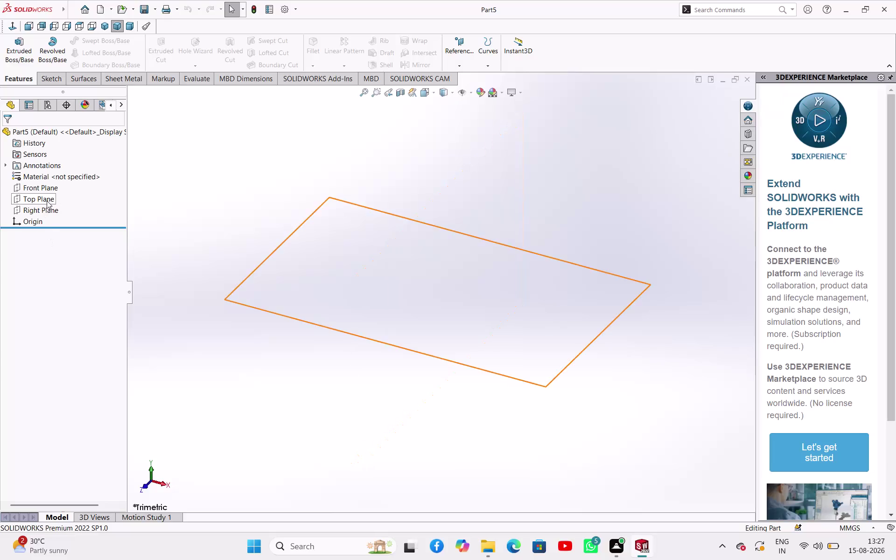
Sketch a vertical midpoint centerline through the origin on the Front Plane.
click(45, 192)
click(54, 177)
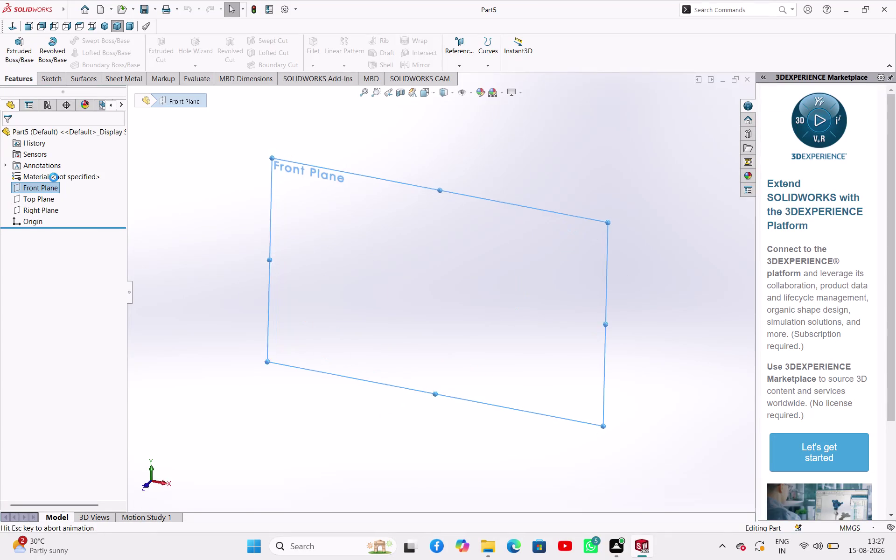
click(94, 40)
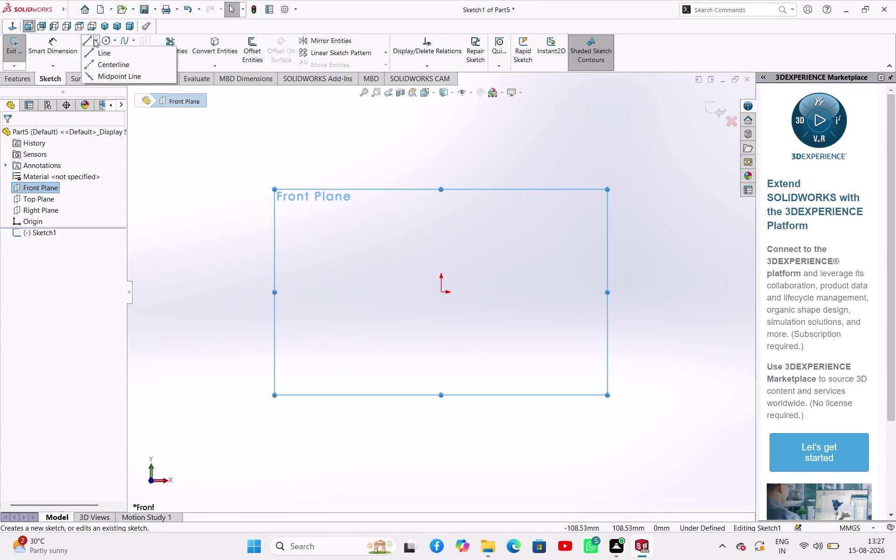
click(100, 62)
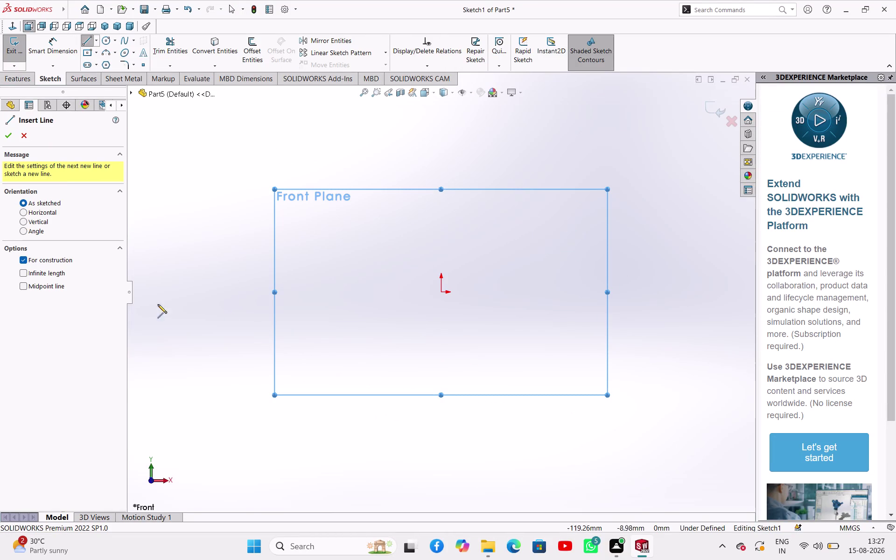
click(55, 287)
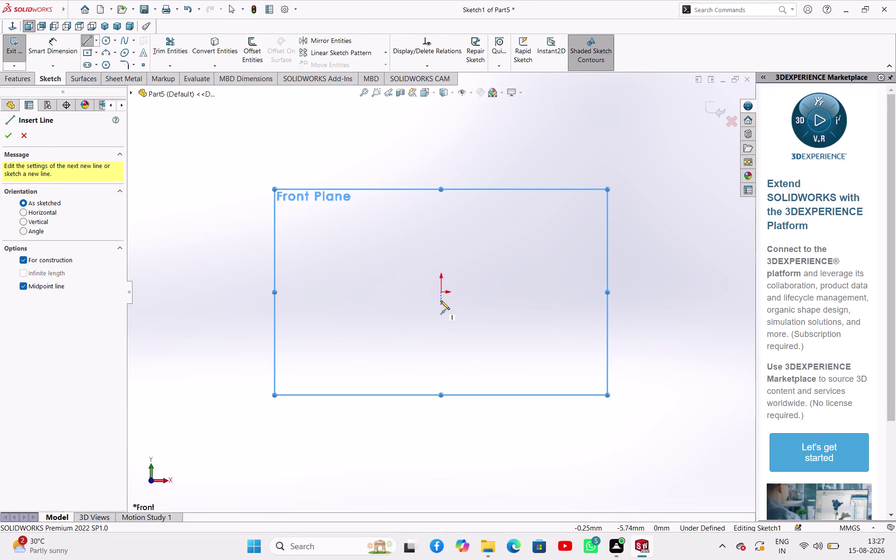
click(440, 294)
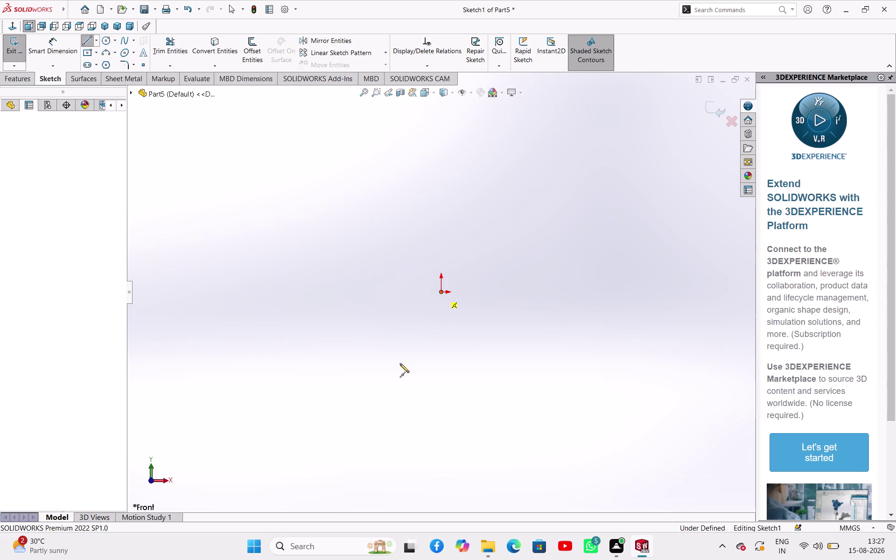
click(442, 444)
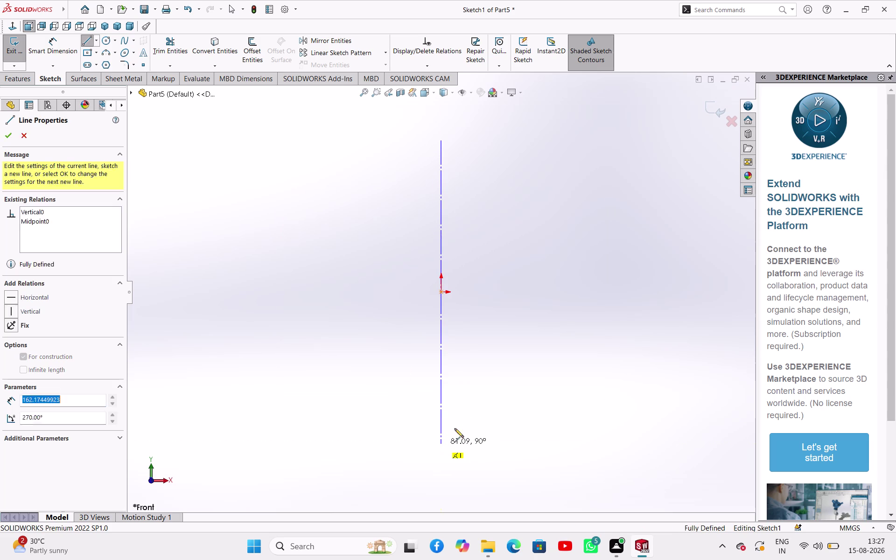
right_click(477, 405)
click(495, 413)
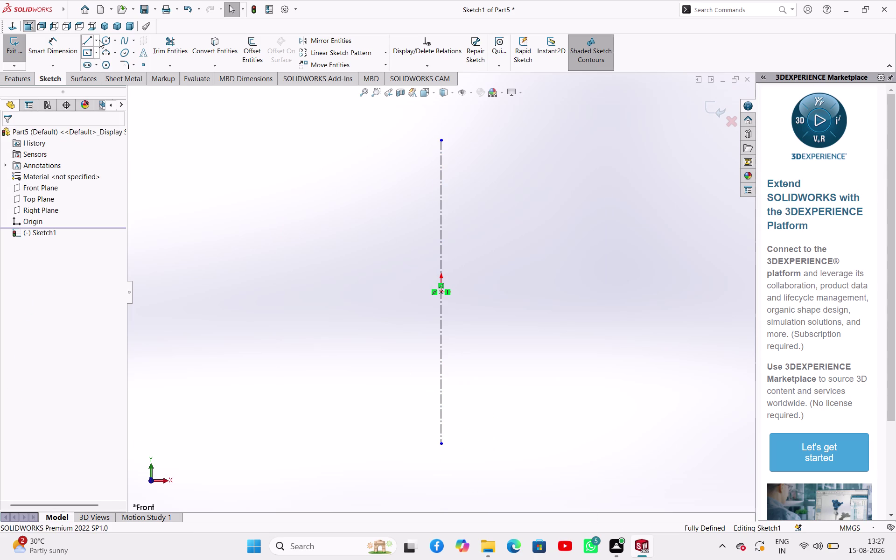
Add a horizontal midpoint centerline from the origin to the right.
click(99, 40)
click(94, 60)
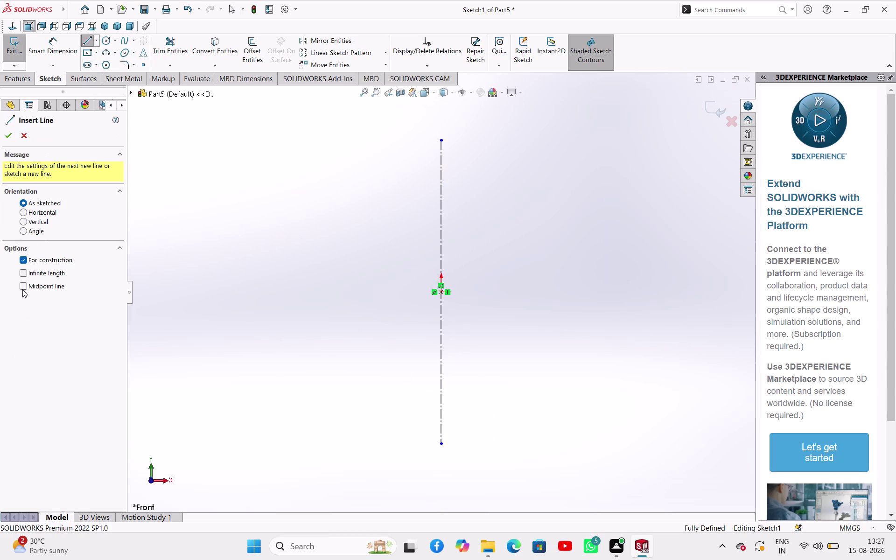
click(20, 282)
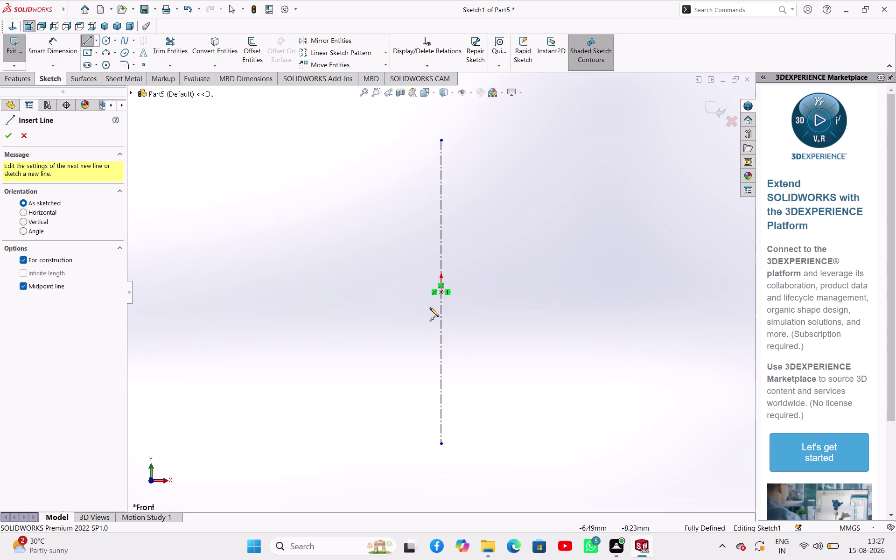
click(441, 294)
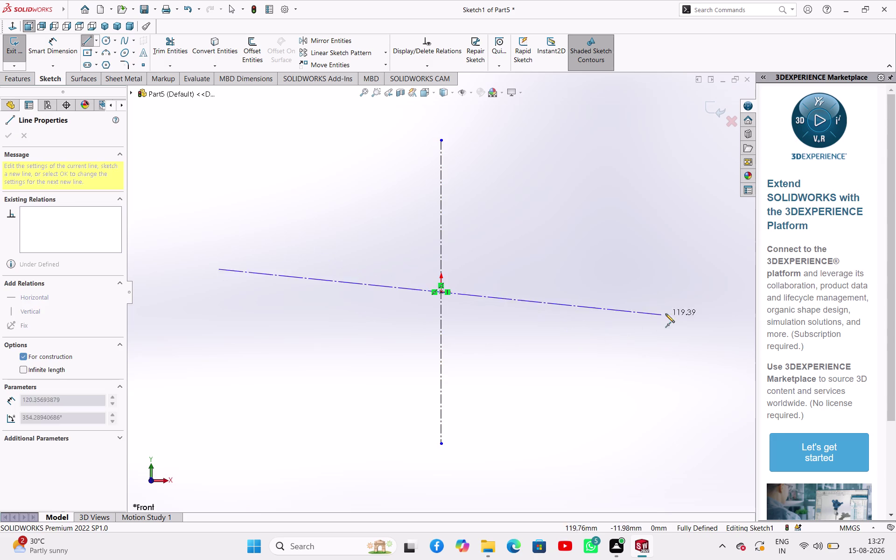
click(690, 293)
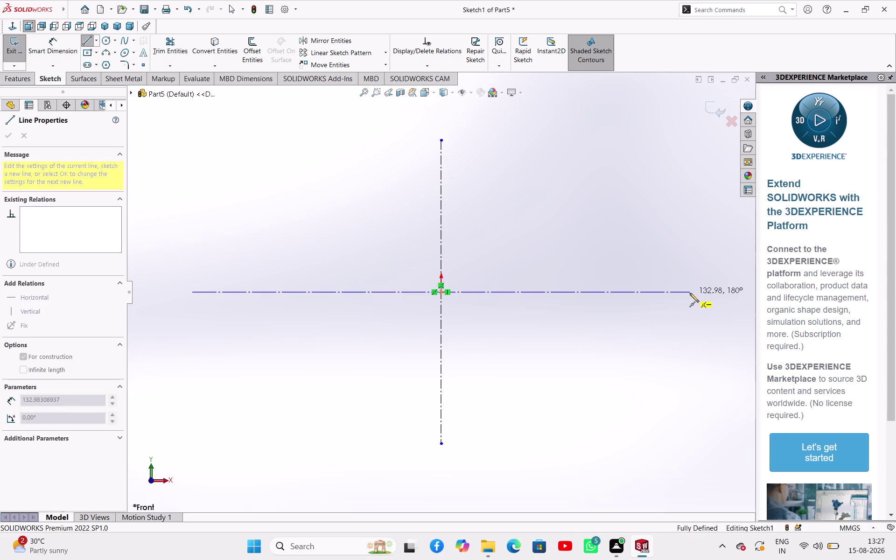
right_click(635, 317)
click(656, 322)
click(374, 222)
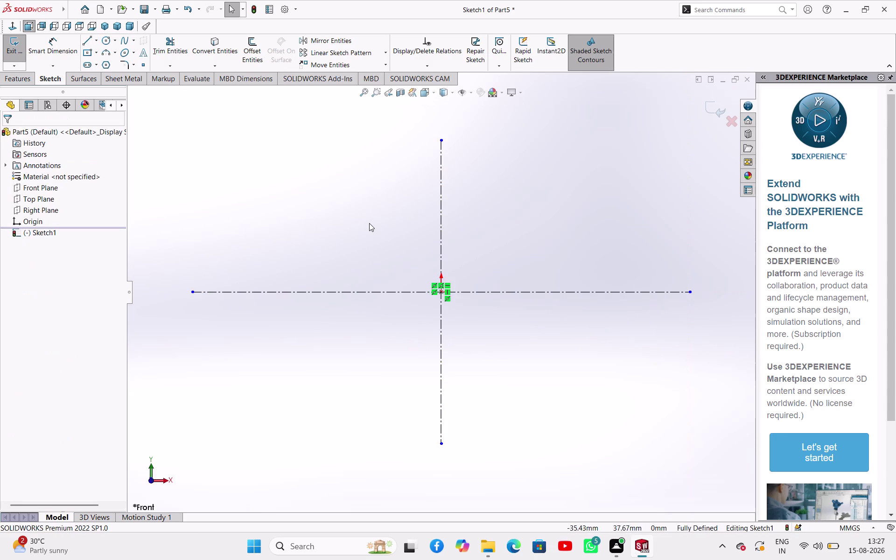
Cancel line drawing and undo all the centerline sketch work.
click(85, 40)
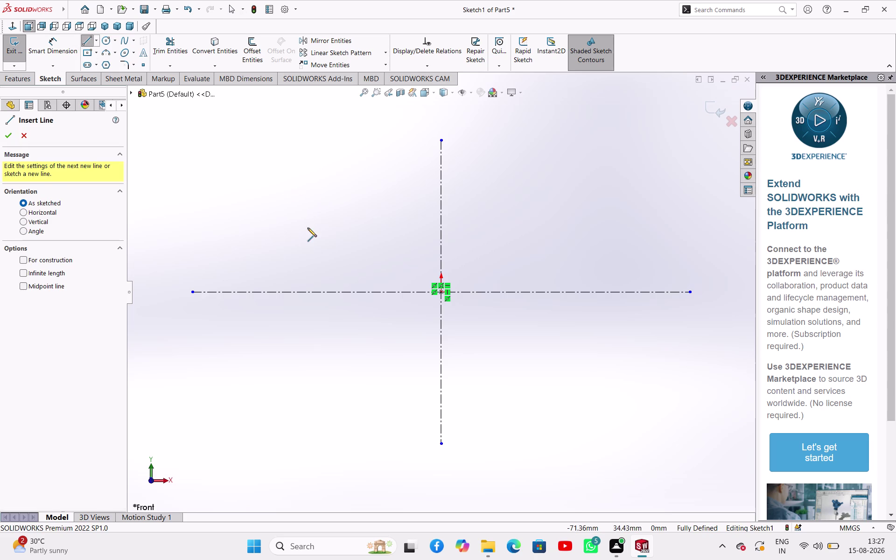
key(Escape)
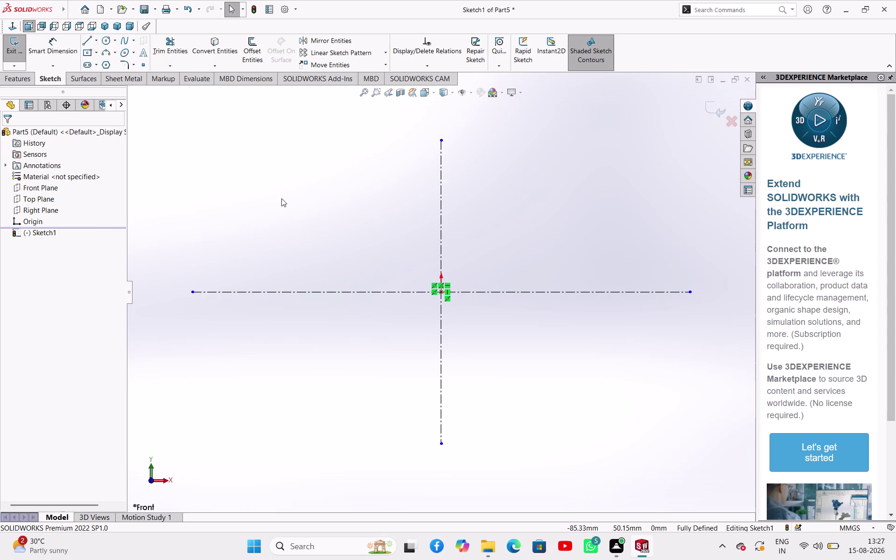
key(ctrl+z)
key(ctrl+z)
key(ctrl+z)
key(ctrl+z)
key(ctrl+z)
key(ctrl+z)
key(ctrl+z)
key(ctrl+z)
key(ctrl+z)
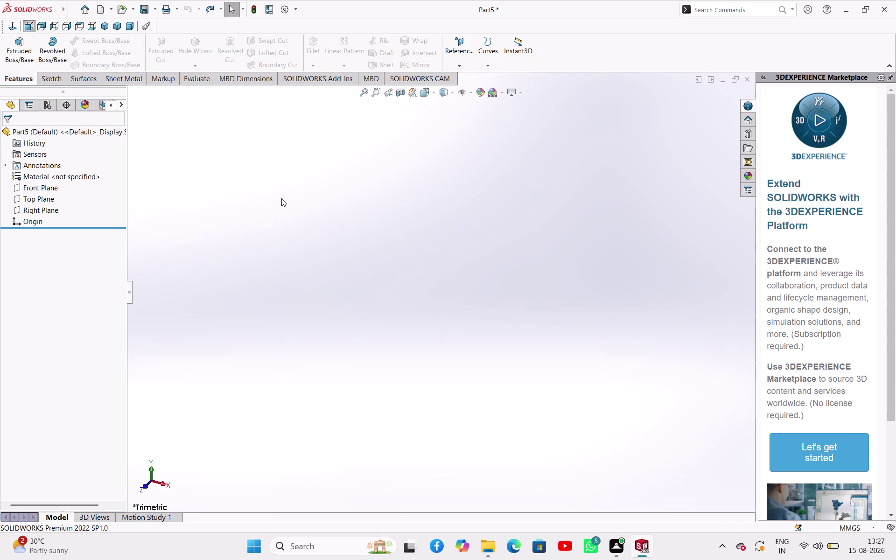
key(ctrl+z)
On a new Top Plane sketch, draw a hexagon centred on the origin.
click(39, 203)
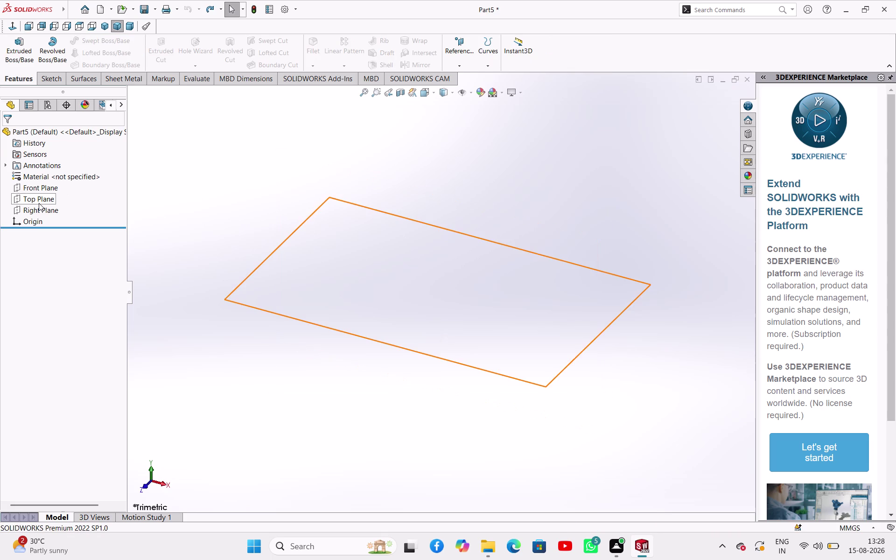
click(43, 190)
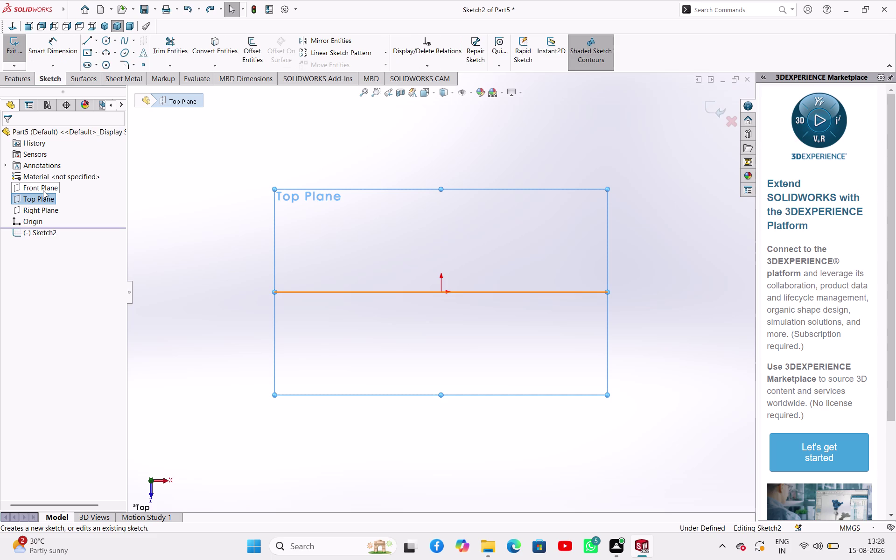
click(107, 65)
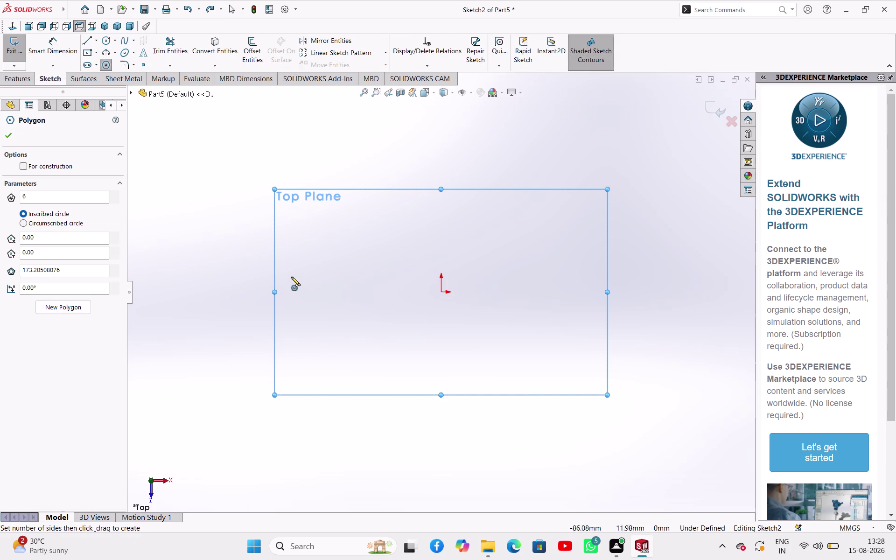
click(440, 291)
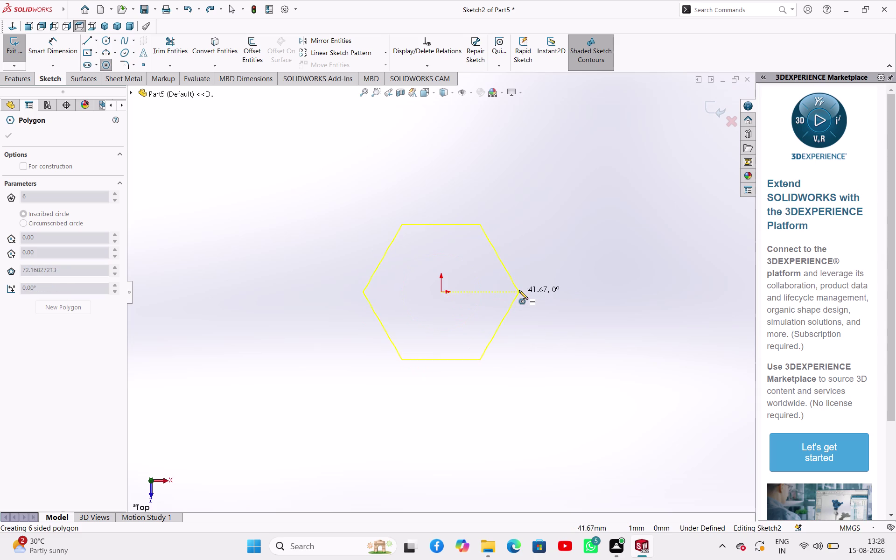
click(527, 290)
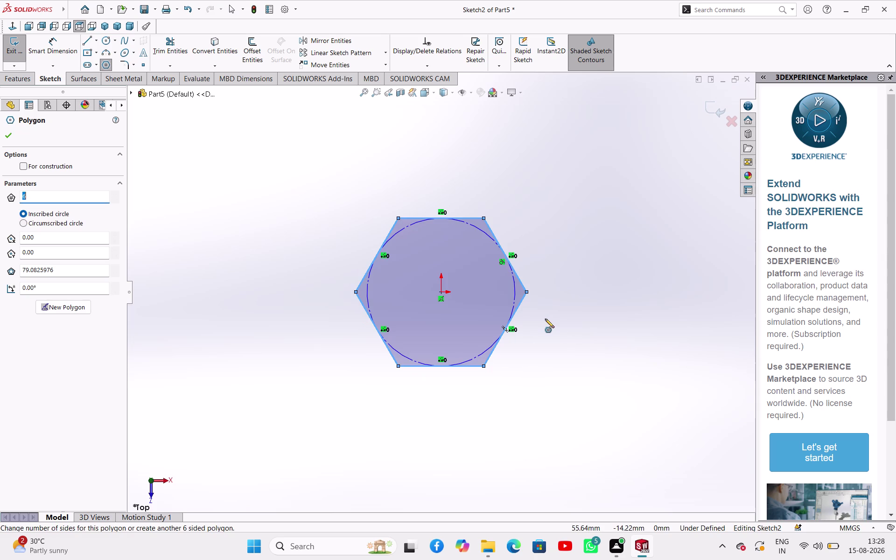
click(551, 327)
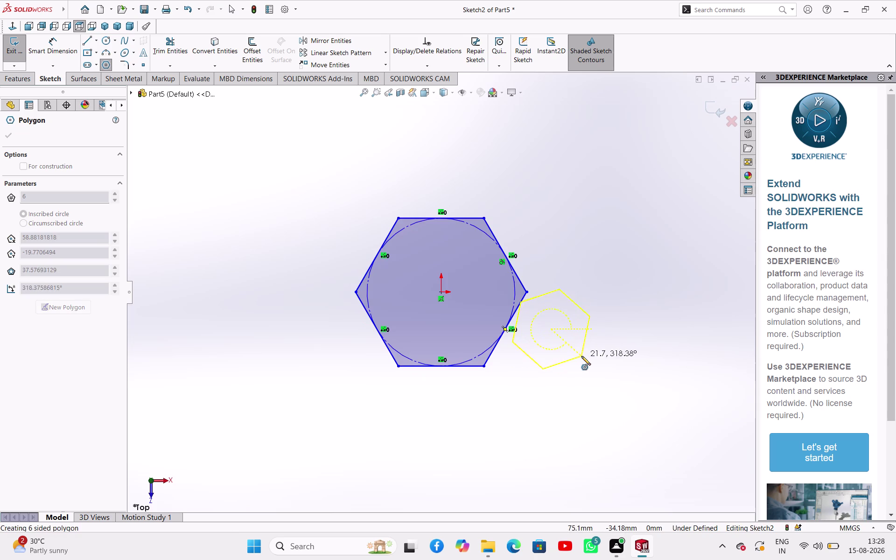
key(Escape)
key(Escape)
right_drag(582, 364, 619, 246)
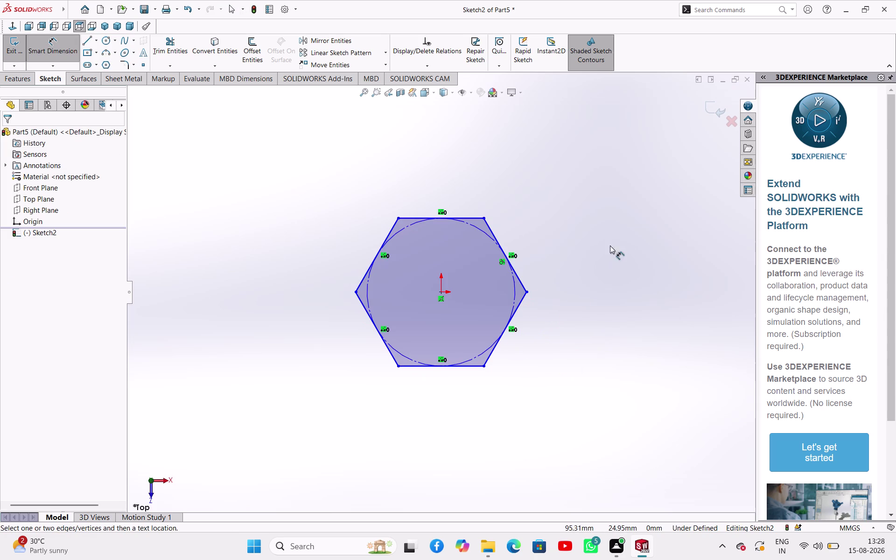
Dimension the hexagon's top and bottom edges to 150 mm across flats.
click(460, 217)
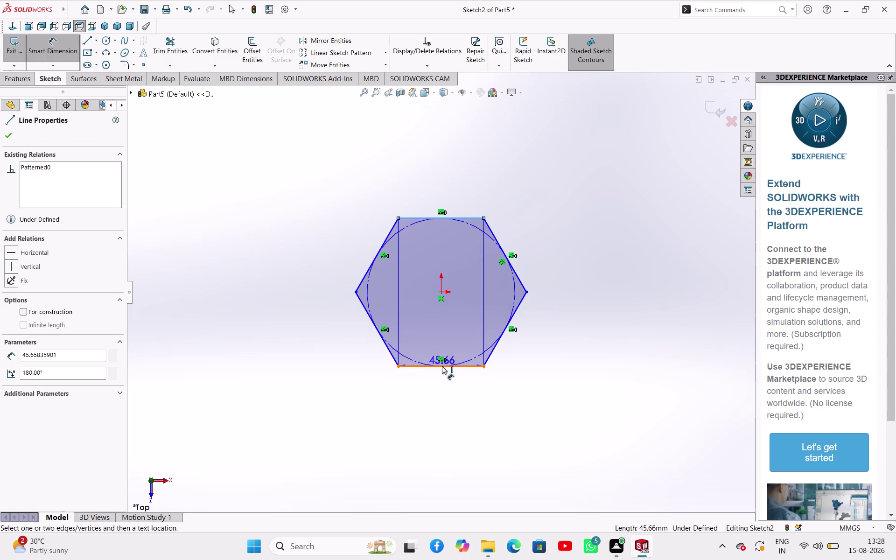
click(442, 366)
click(290, 306)
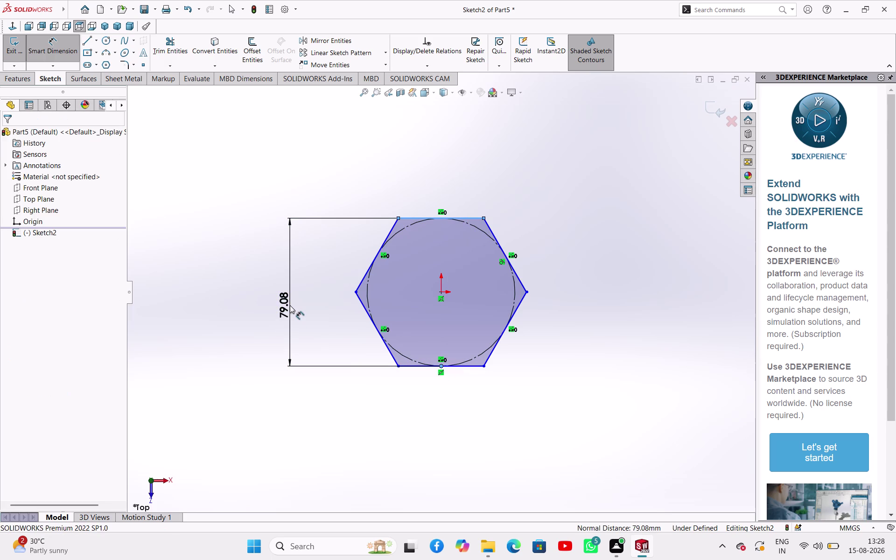
text(150)
key(Return)
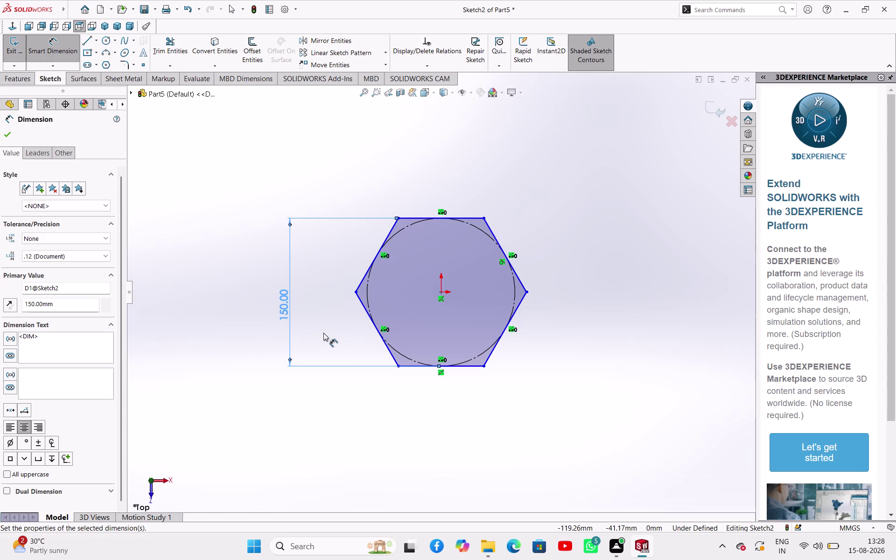
Decline the redundant upper-right edge dimension and zoom the sketch view.
click(524, 282)
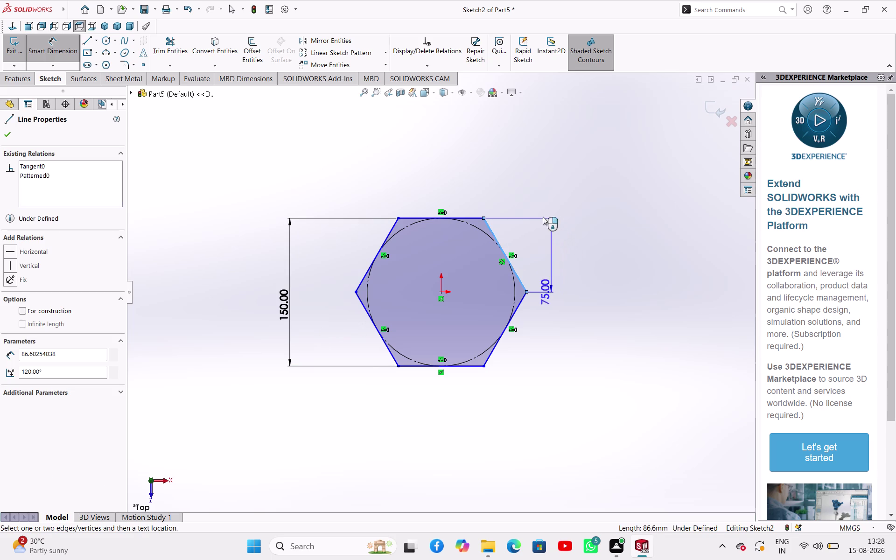
click(551, 218)
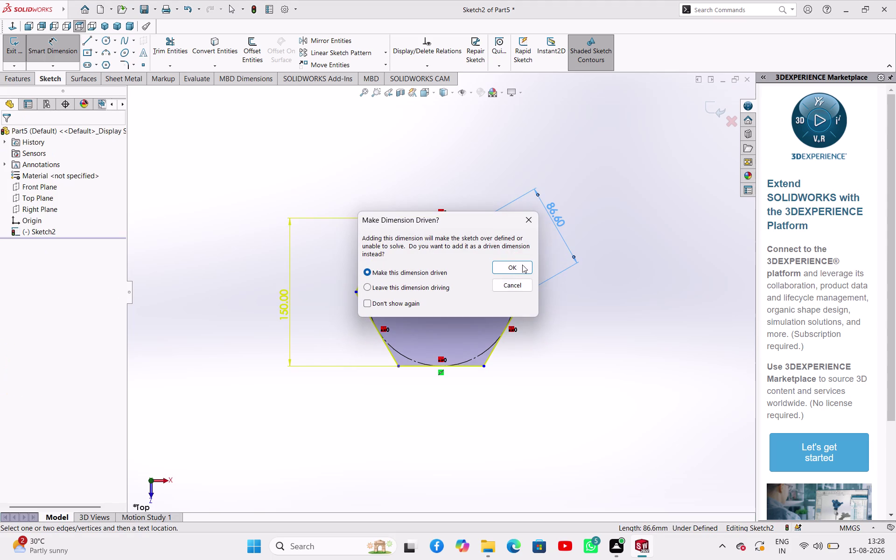
click(514, 285)
click(612, 349)
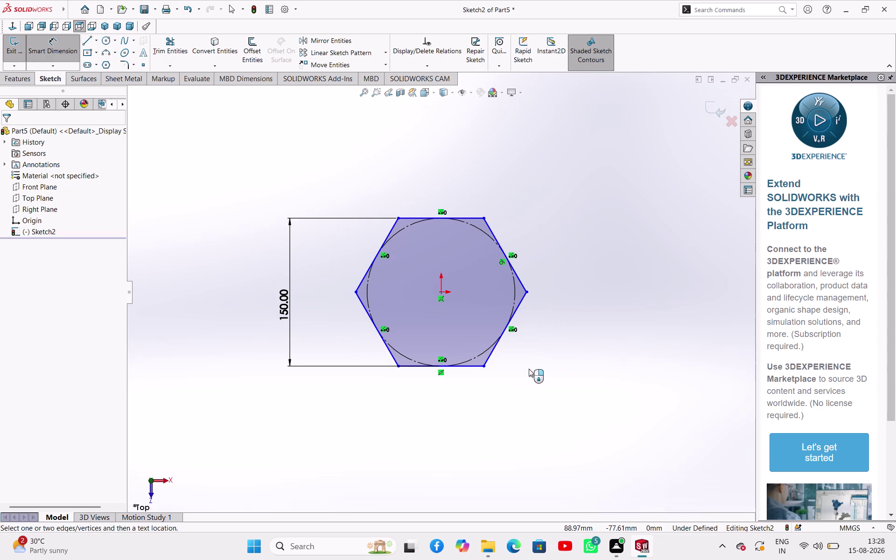
scroll(down, 3)
scroll(up, 3)
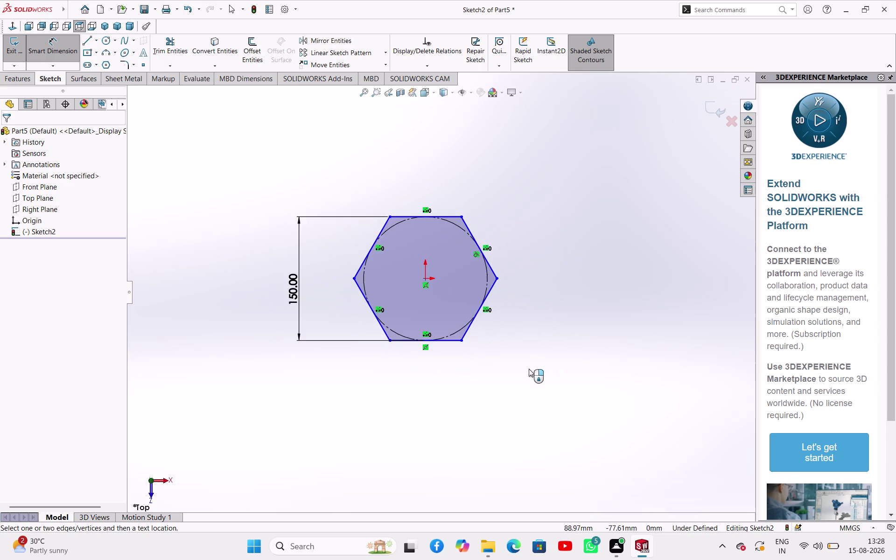
scroll(down, 3)
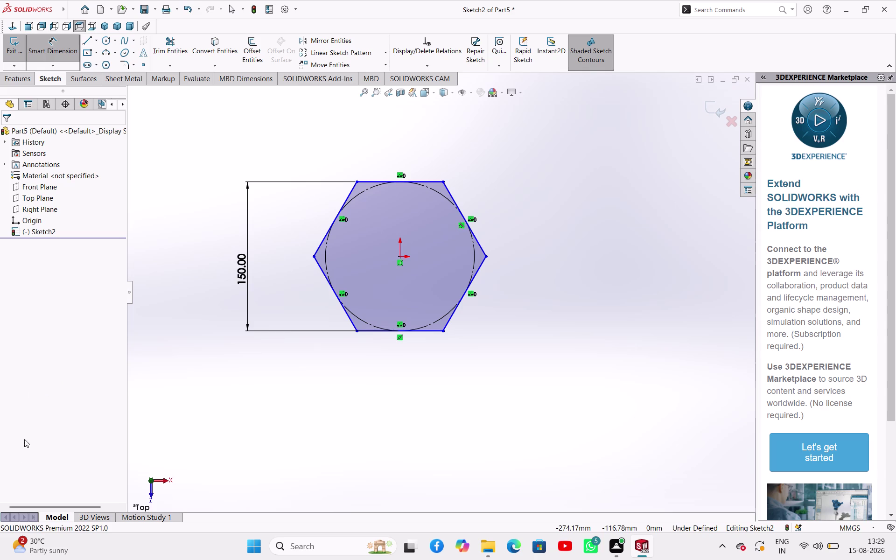
right_click(164, 123)
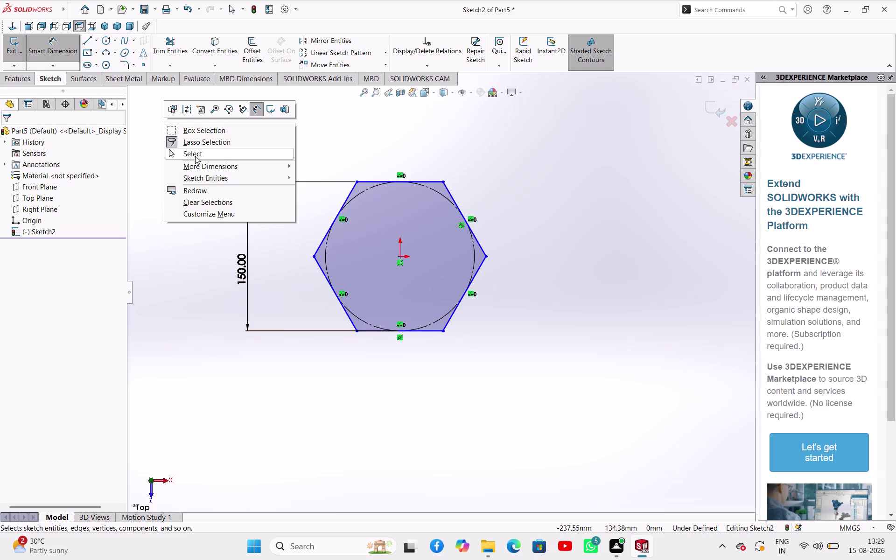
Draw a circle centred on the origin inside the hexagon.
click(195, 155)
click(106, 45)
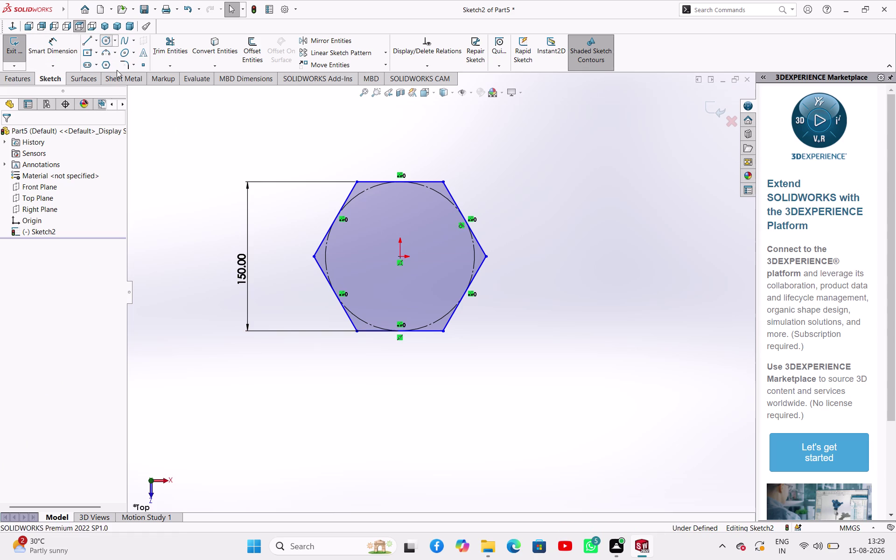
click(402, 256)
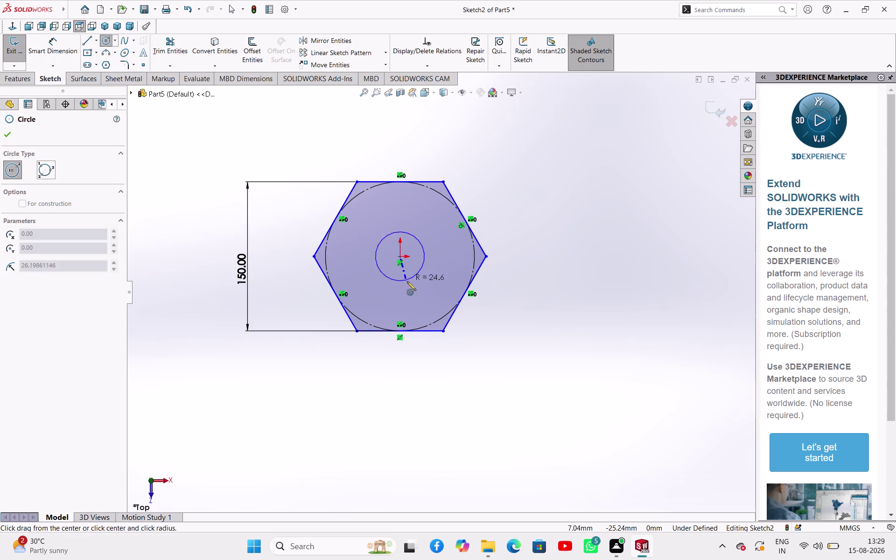
click(414, 288)
right_click(528, 197)
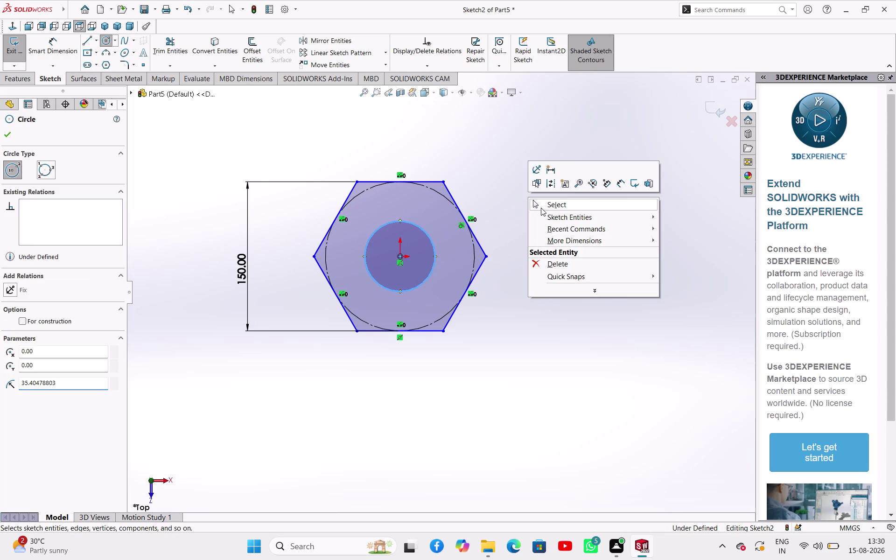
click(540, 206)
right_drag(533, 282, 567, 215)
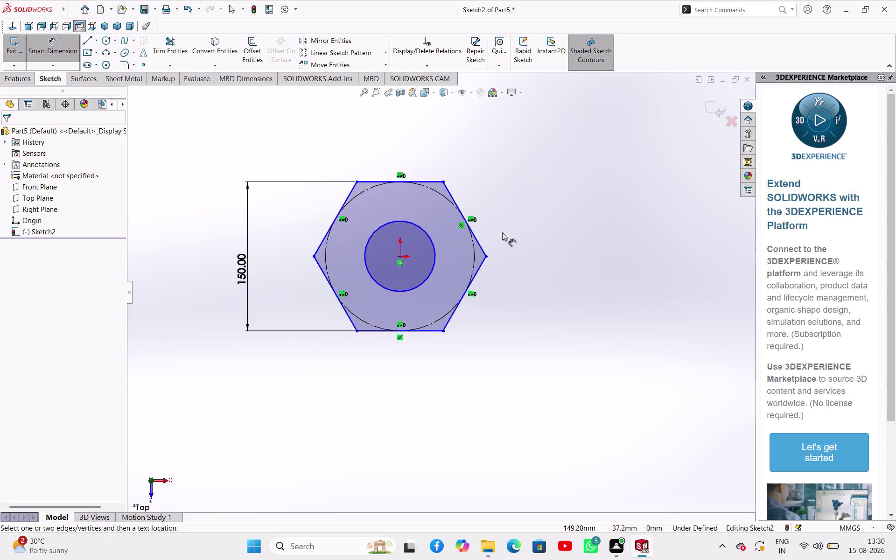
Dimension the circle to a 75 mm diameter.
click(435, 252)
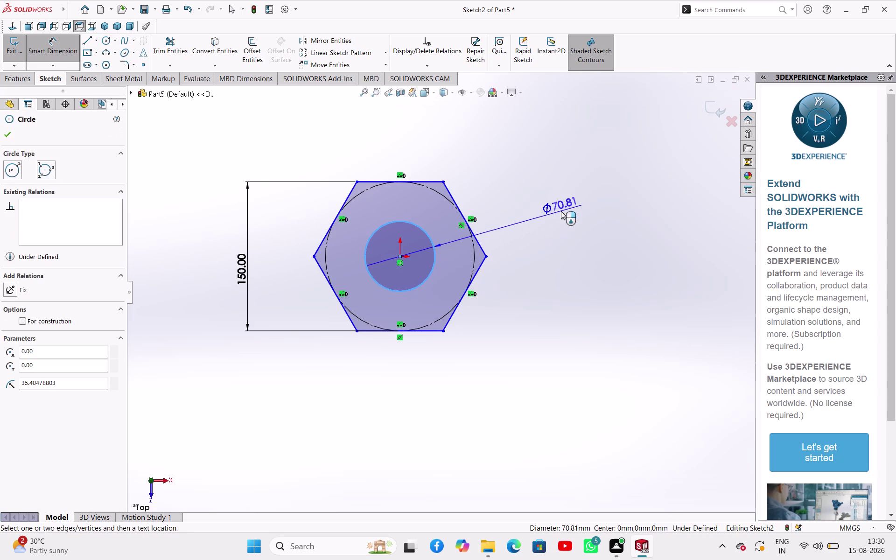
click(561, 211)
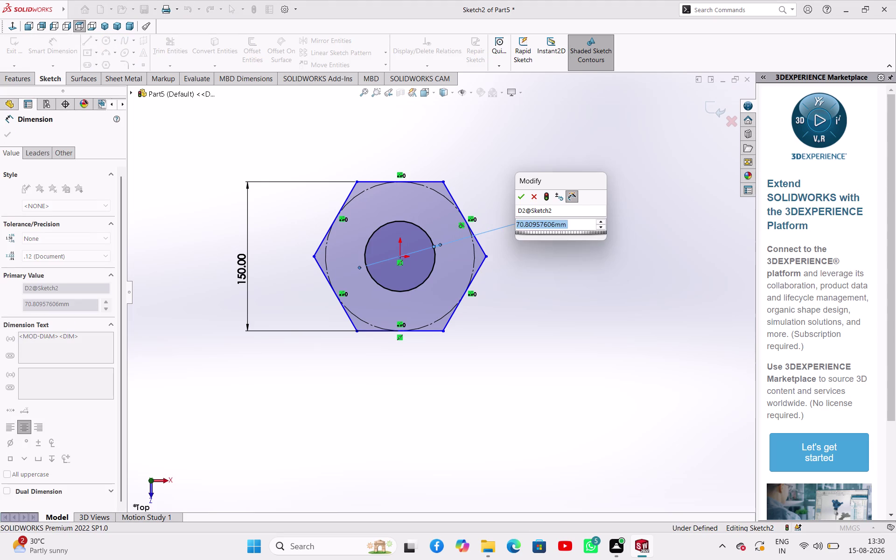
text(75)
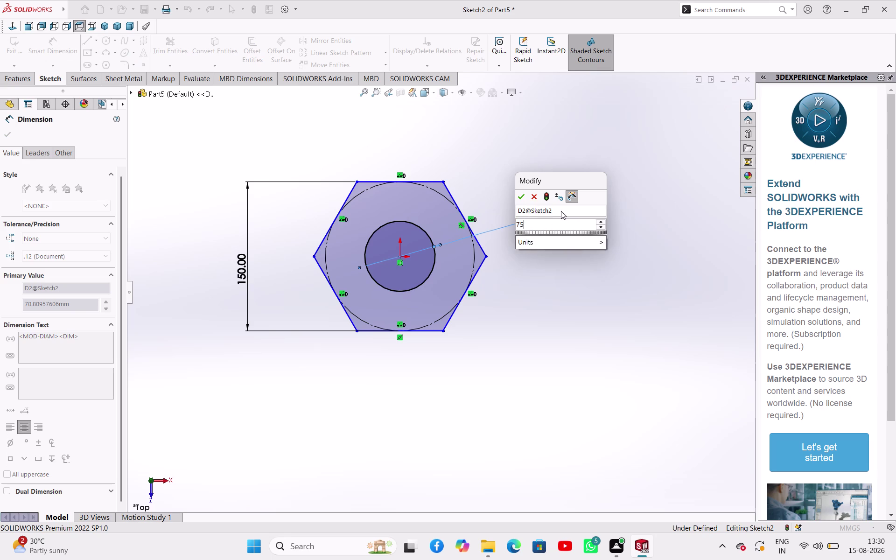
key(Return)
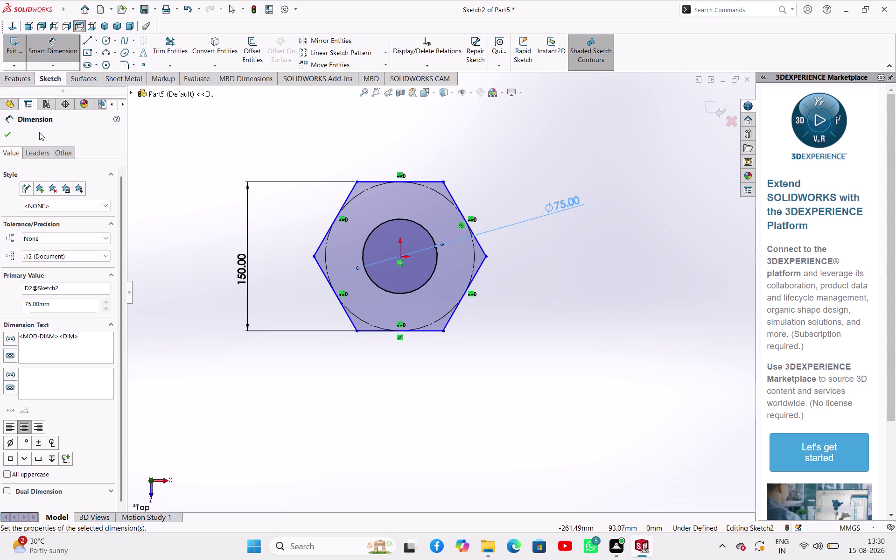
click(7, 136)
click(234, 354)
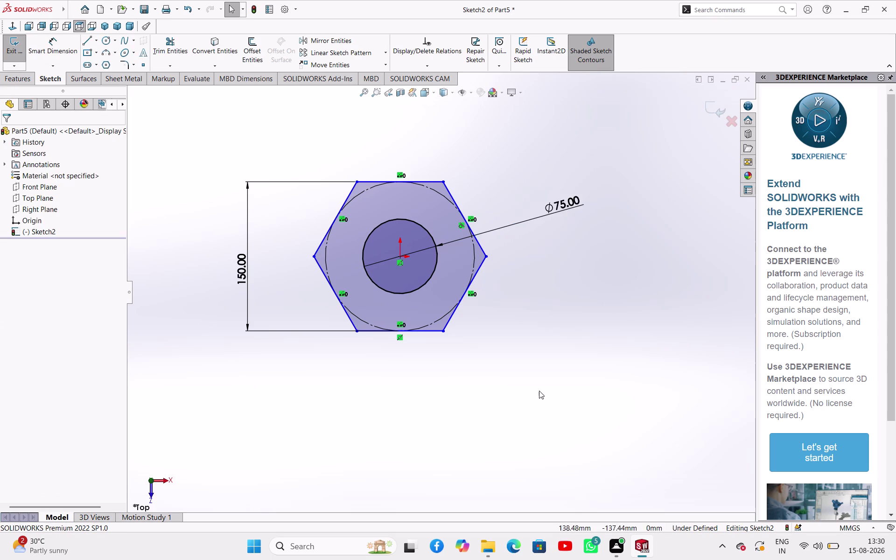
middle_drag(539, 390, 548, 296)
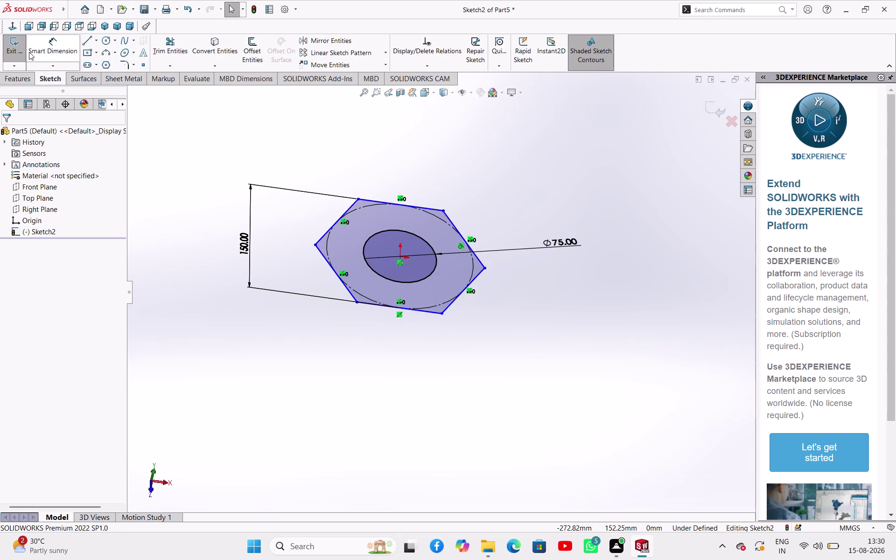
Exit Sketch2 and bring up the boss-extrude preview.
click(15, 51)
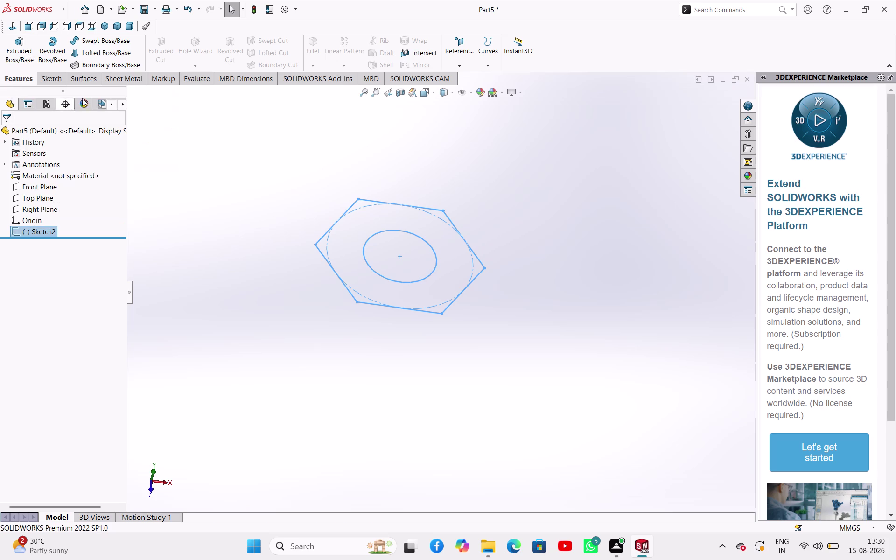
click(22, 50)
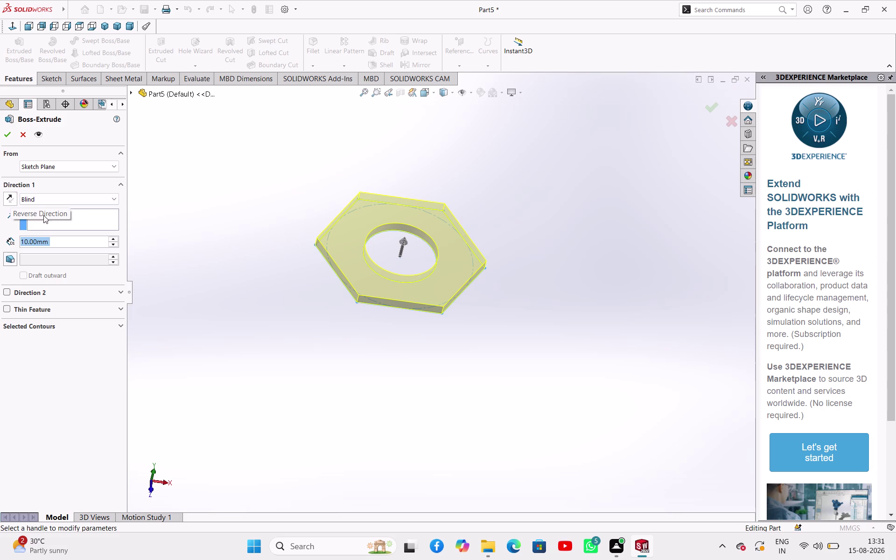
Extrude the holed hexagon Mid Plane to 65 mm depth and confirm.
click(24, 199)
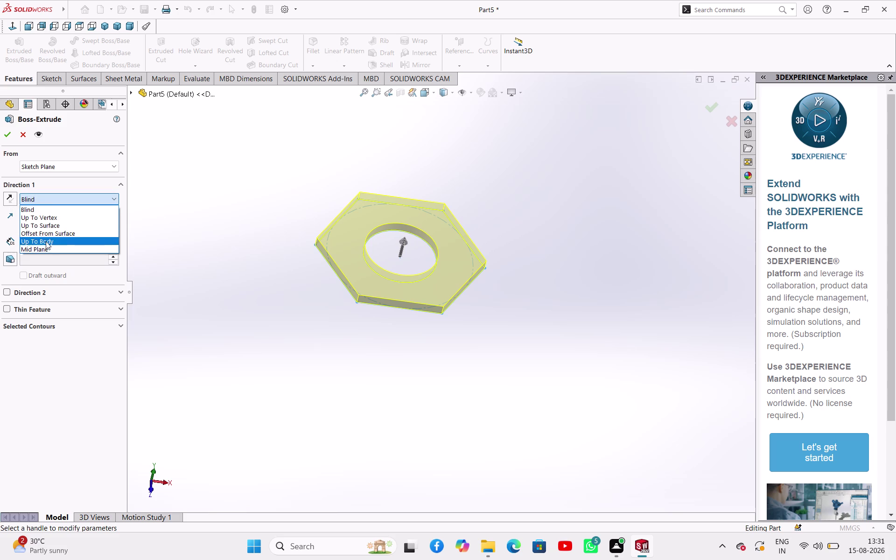
click(45, 245)
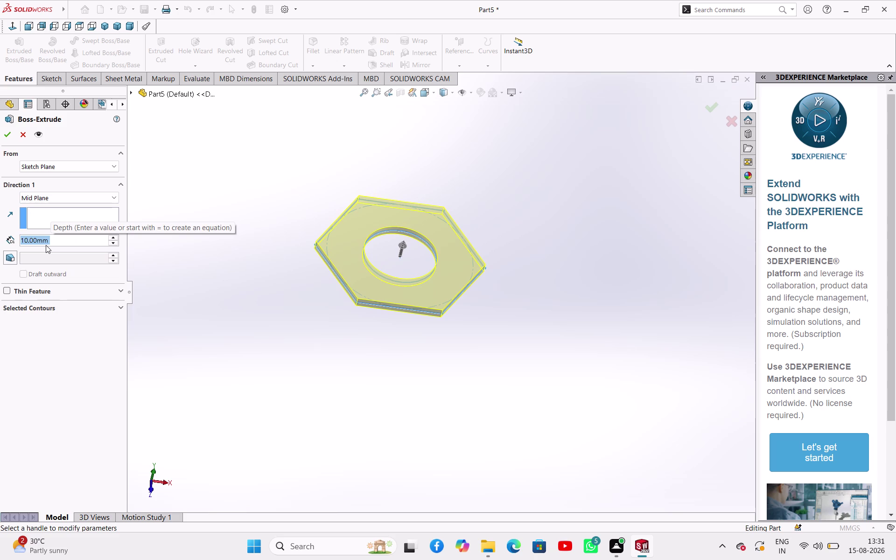
text(65)
key(Return)
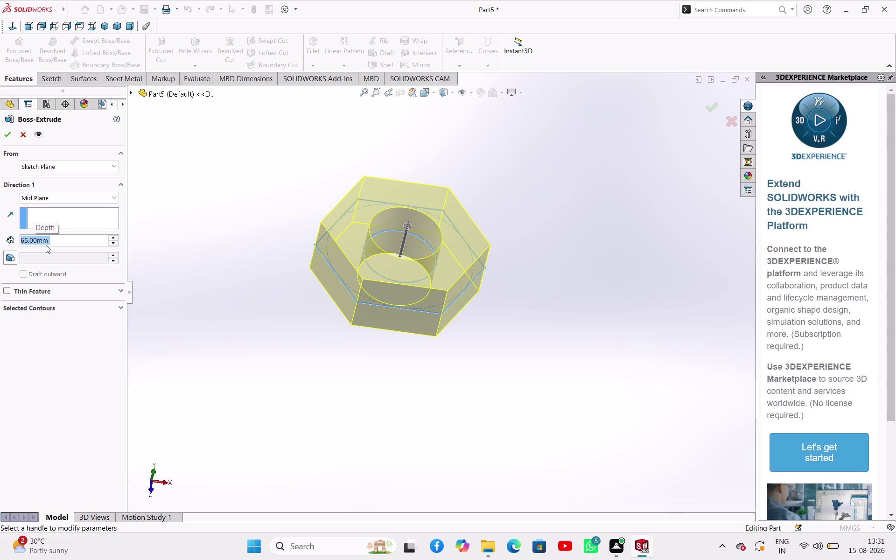
click(8, 129)
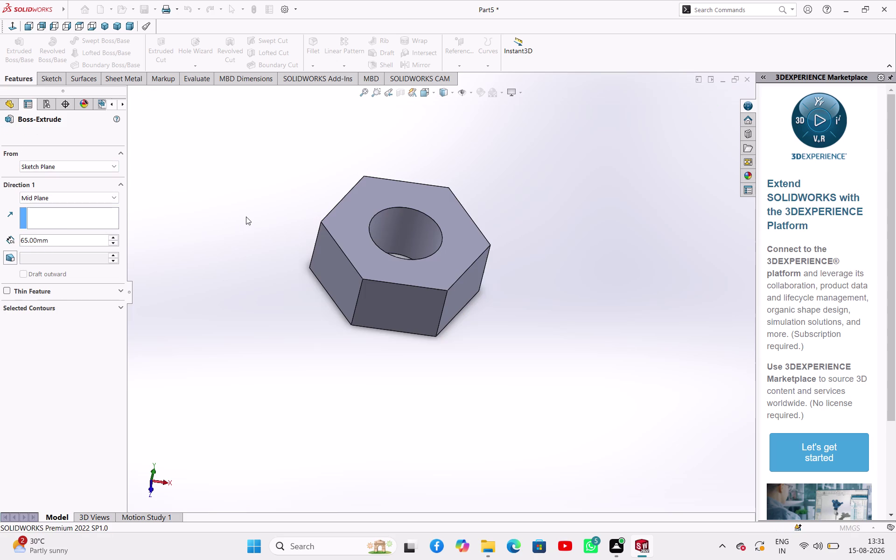
click(246, 217)
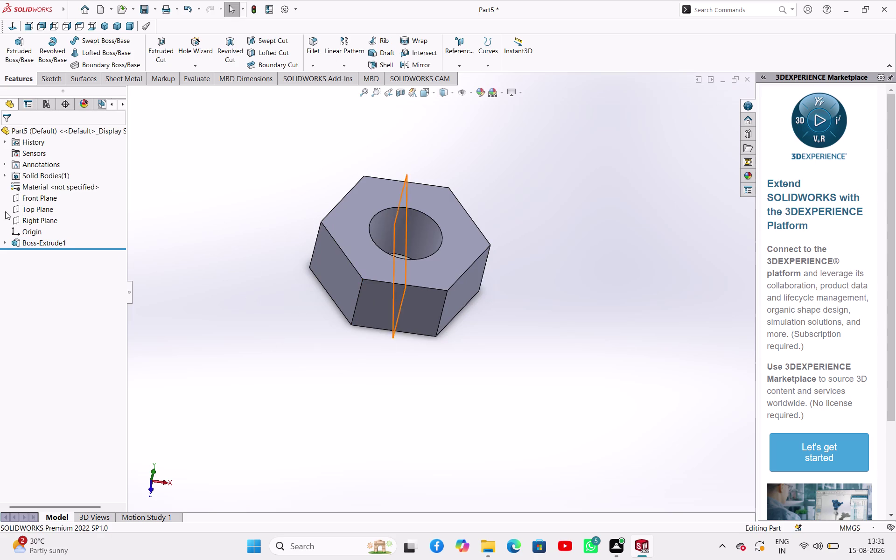
Close the empty Top Plane sketch and open a new sketch on the Right Plane.
click(42, 208)
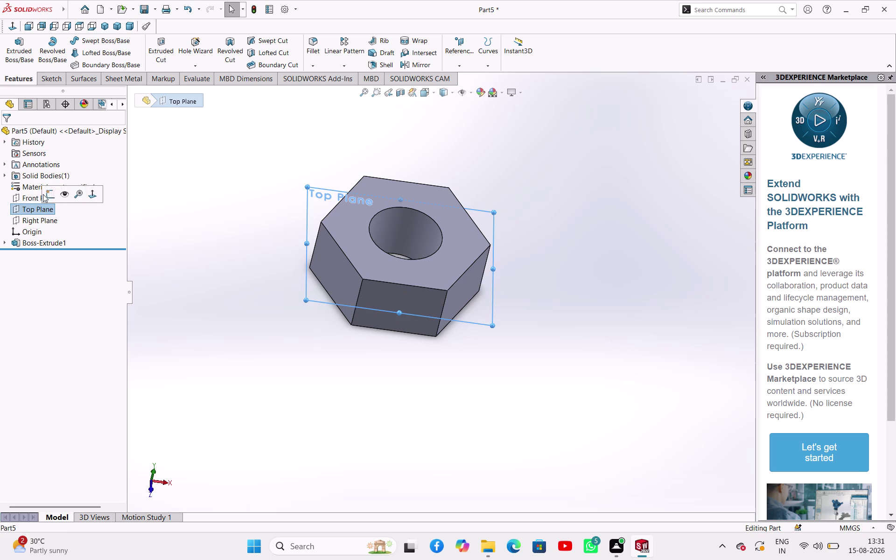
click(46, 194)
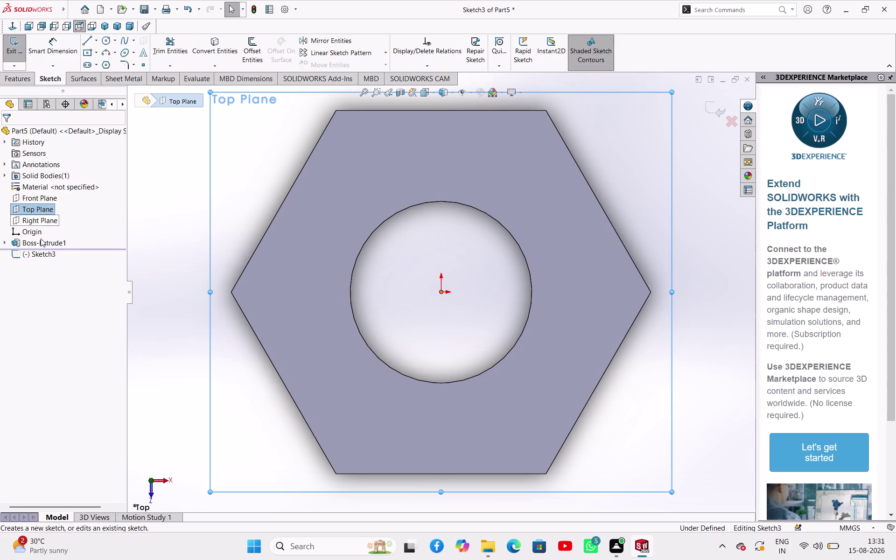
key(ctrl+z)
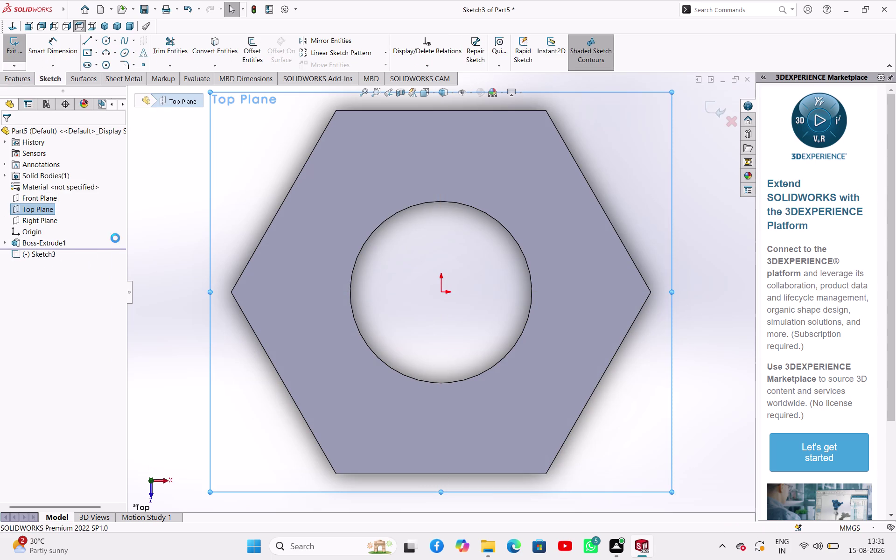
click(27, 216)
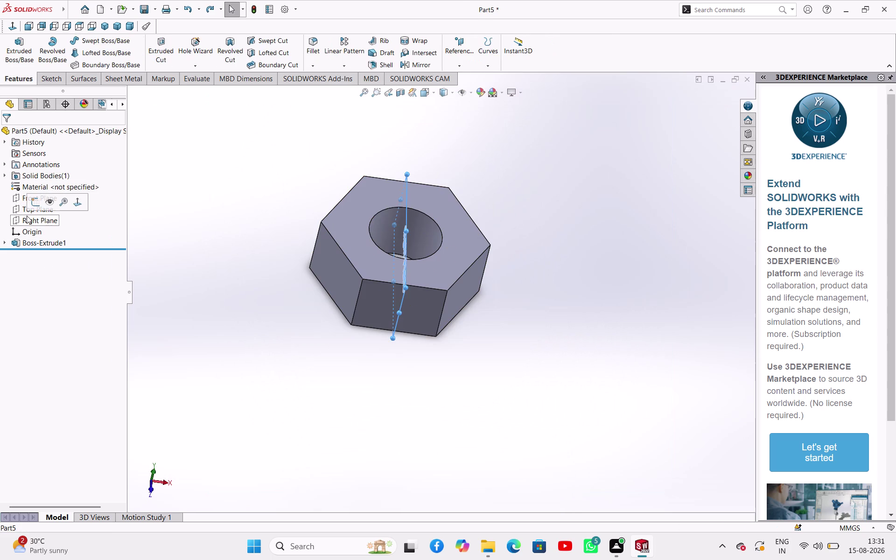
click(33, 203)
click(210, 141)
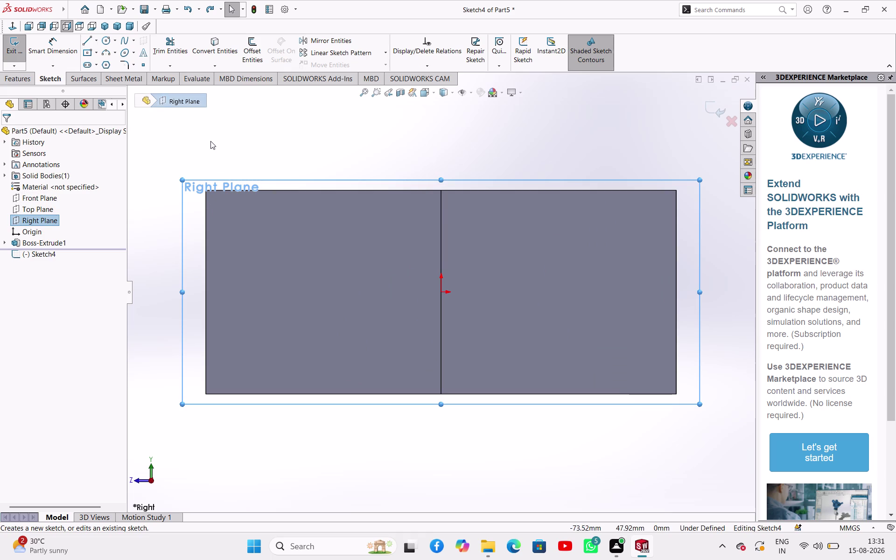
click(83, 39)
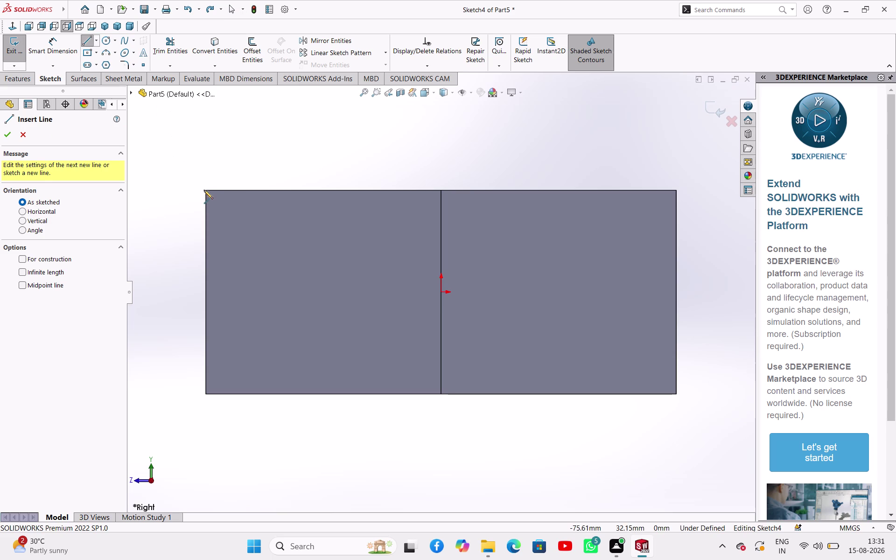
Draw a three-line right triangle at the profile's top-left corner.
click(206, 189)
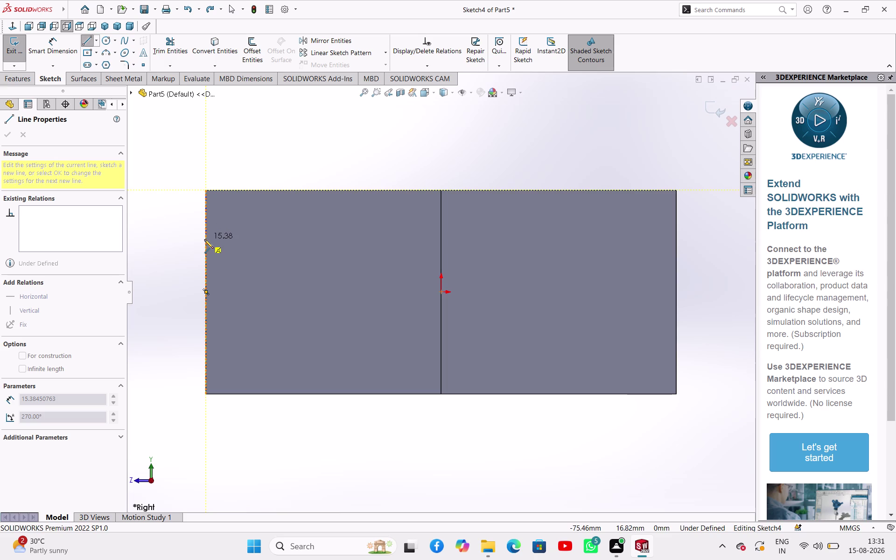
click(204, 239)
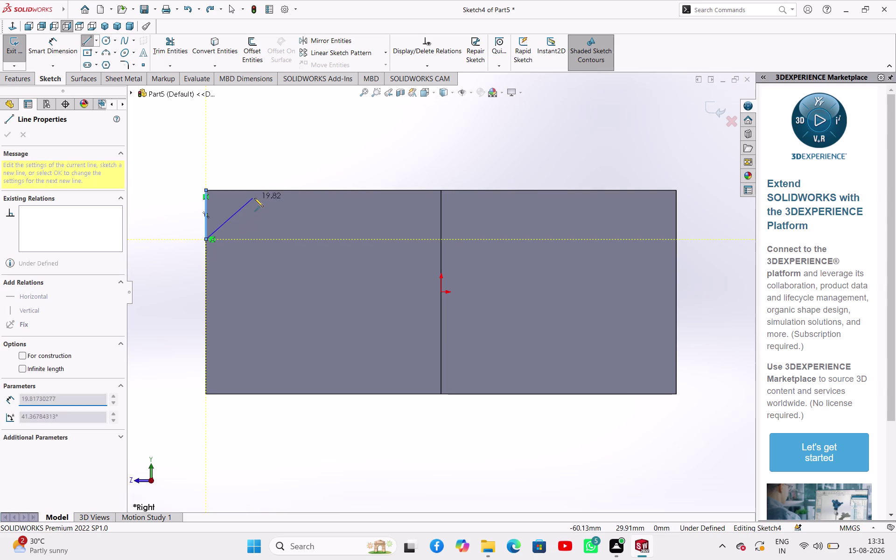
click(263, 191)
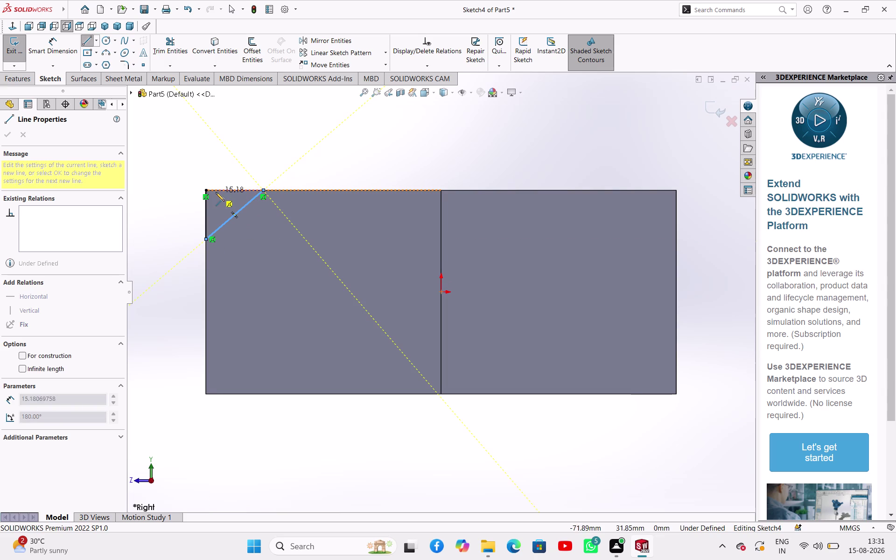
click(206, 190)
right_click(167, 152)
click(176, 162)
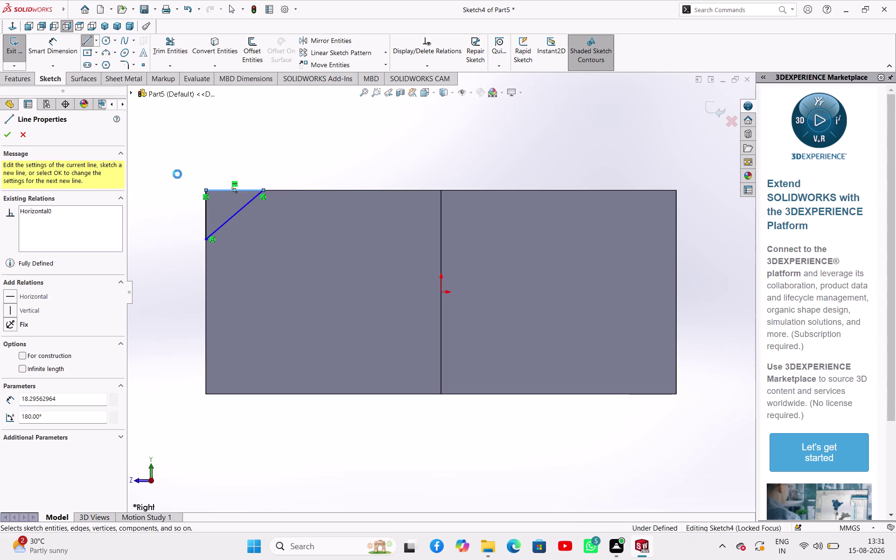
right_drag(174, 188, 183, 142)
click(204, 208)
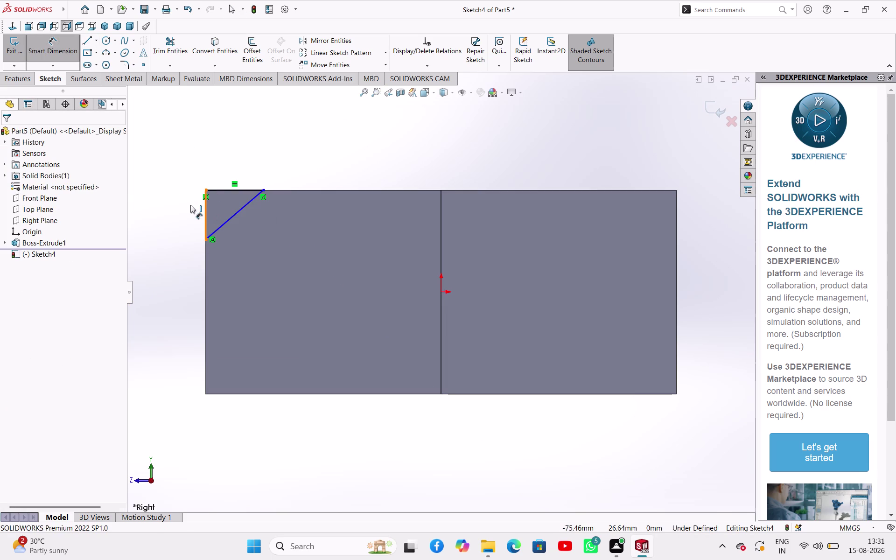
Dimension the triangle's vertical and top legs to 15 mm each.
click(188, 205)
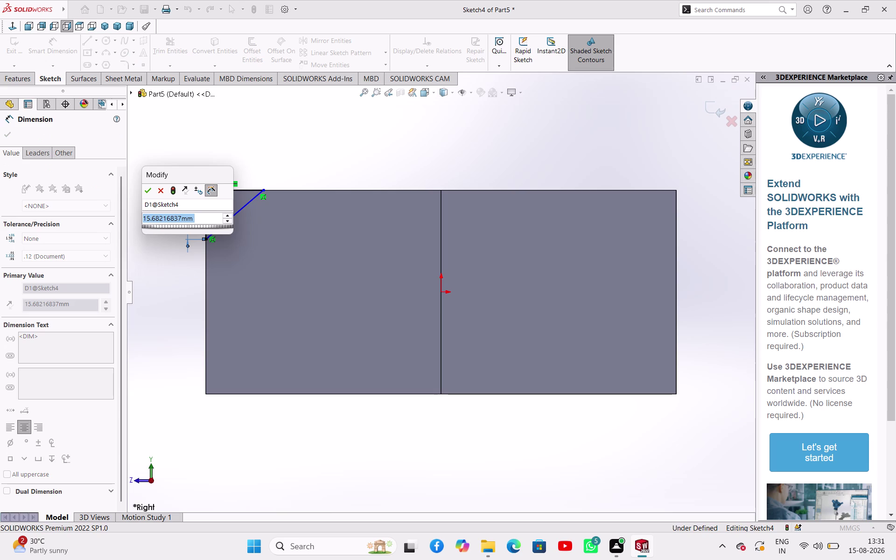
text(1)
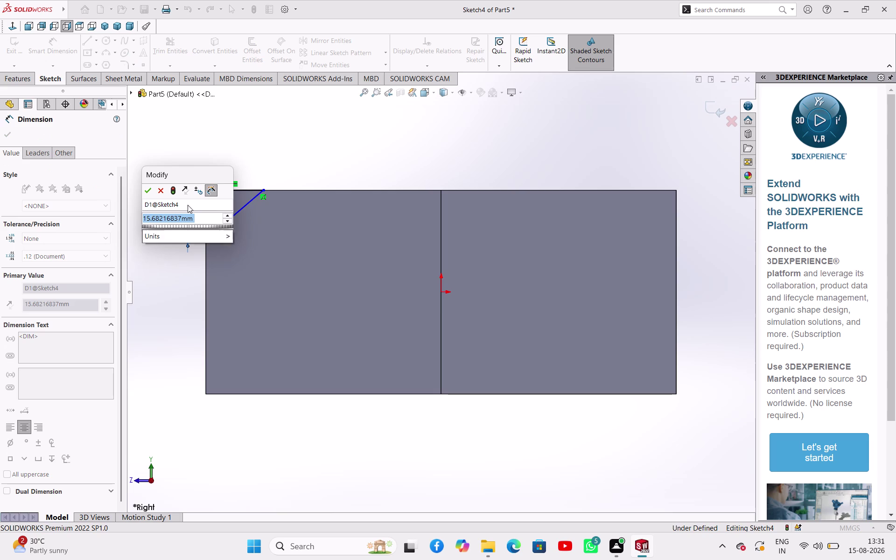
text(5)
key(Return)
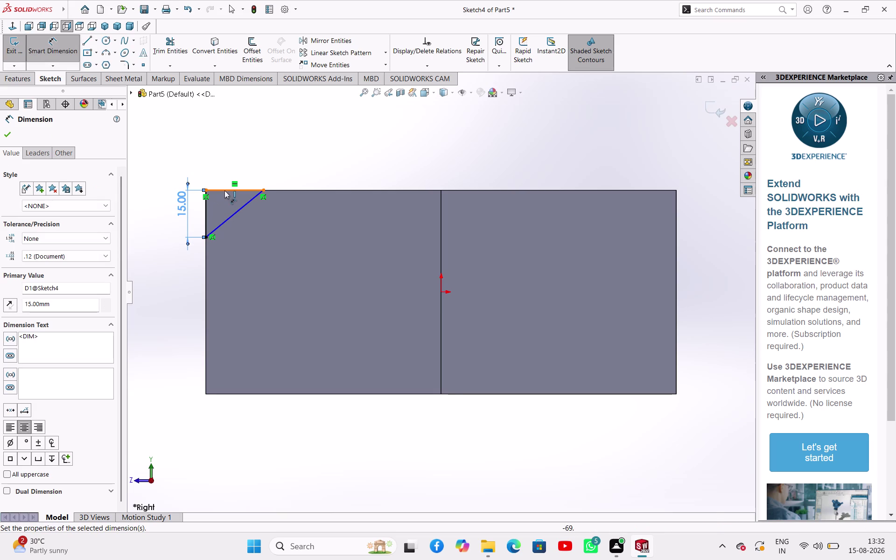
click(224, 190)
click(236, 159)
text(1)
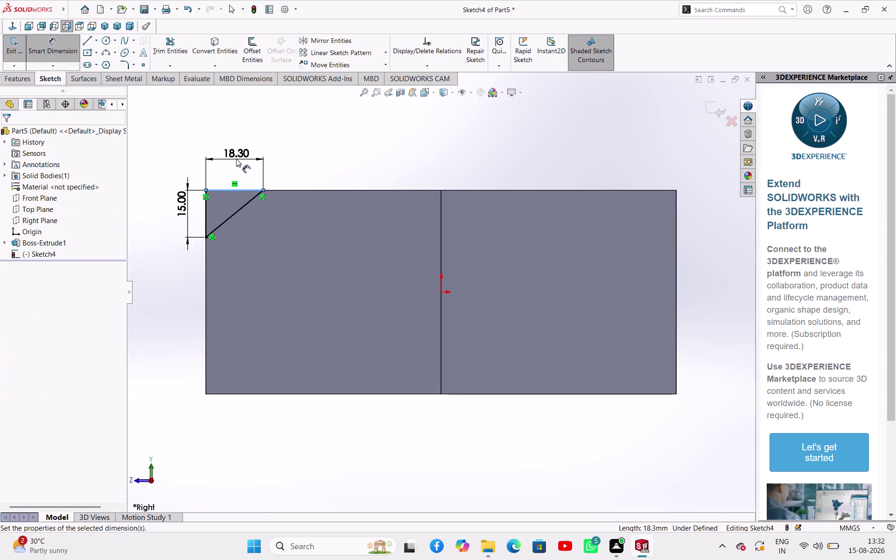
text(5)
key(Return)
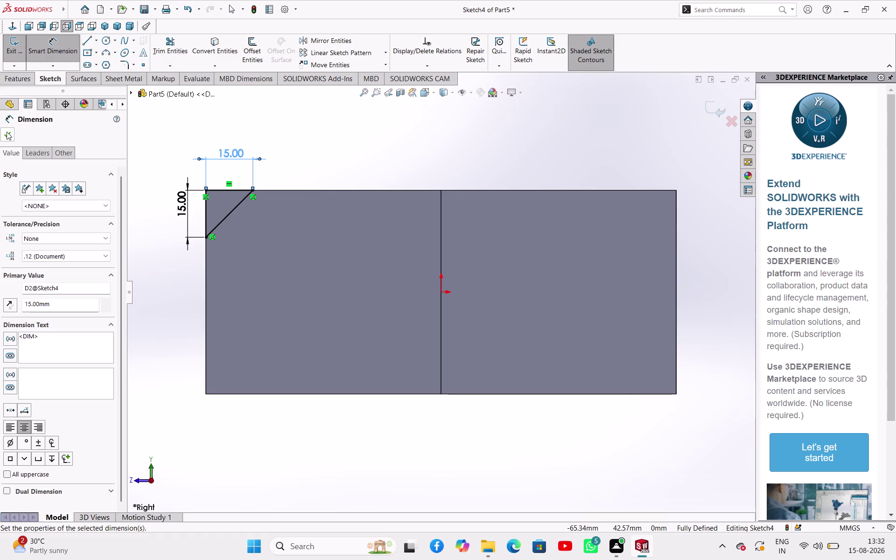
click(7, 132)
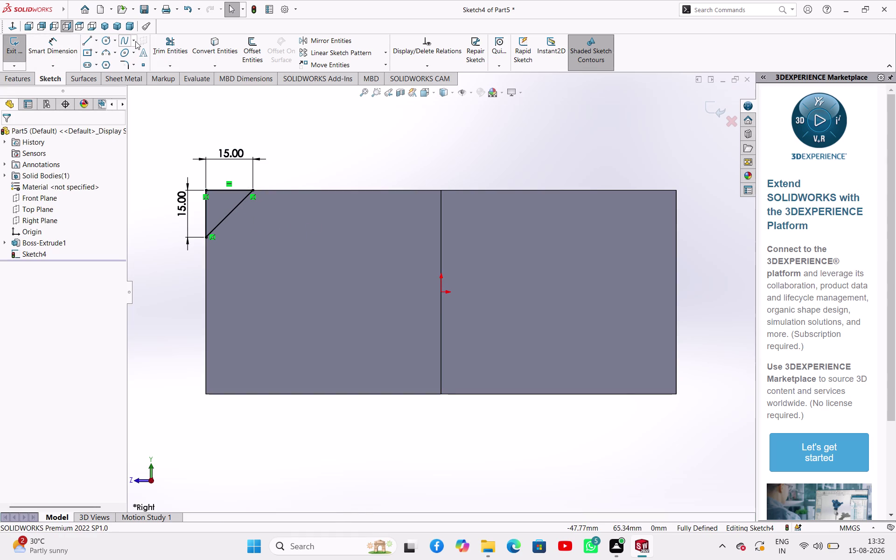
Draw a vertical midpoint centerline through the origin, then exit Sketch4.
click(97, 42)
click(94, 64)
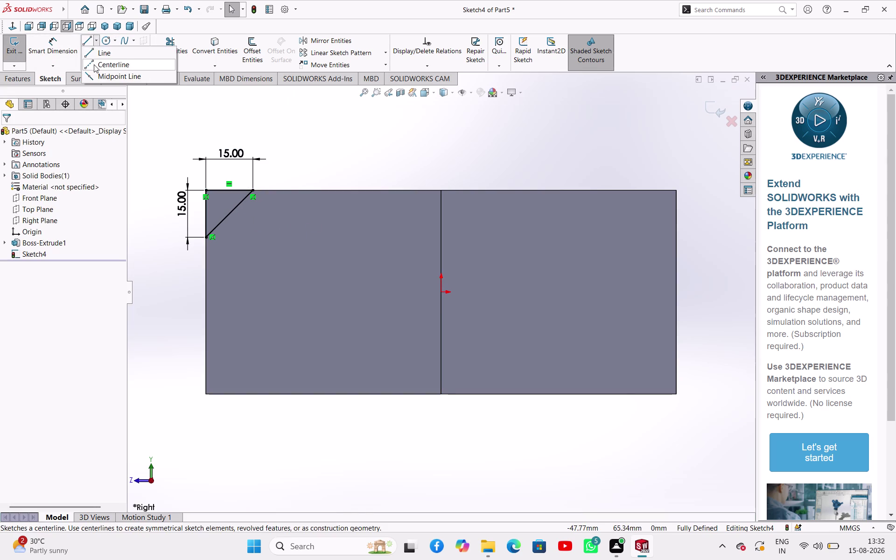
click(23, 284)
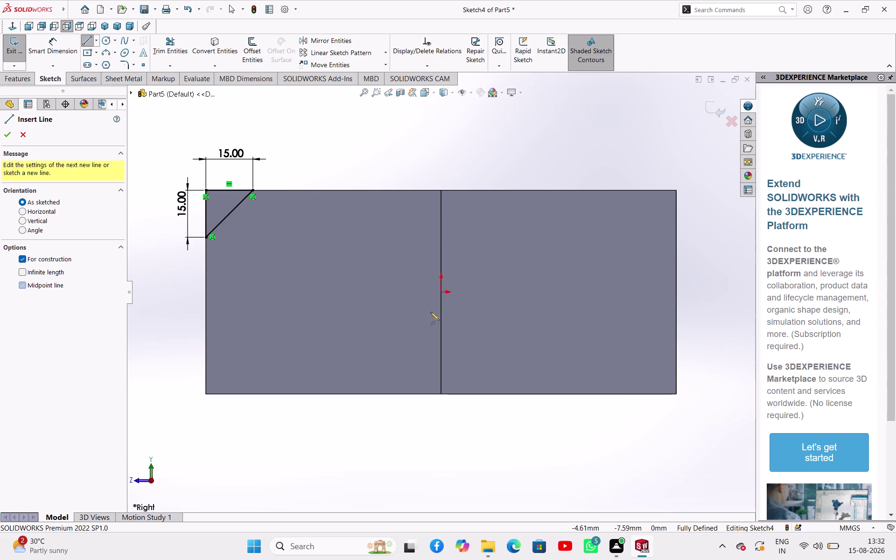
click(440, 295)
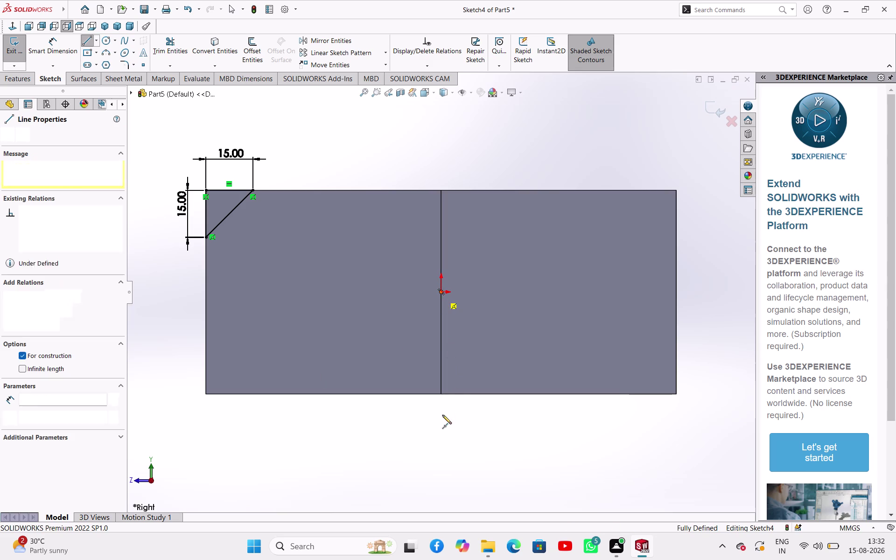
click(441, 445)
right_click(338, 431)
click(382, 438)
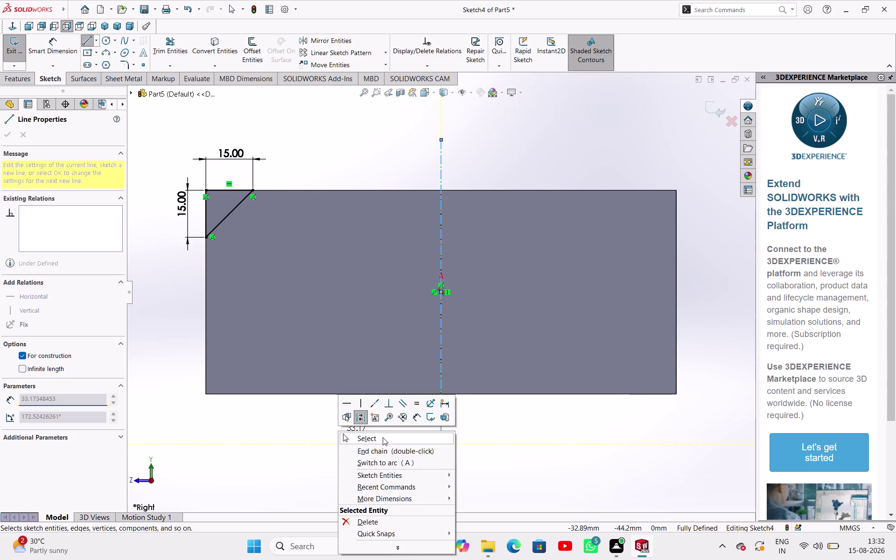
click(288, 424)
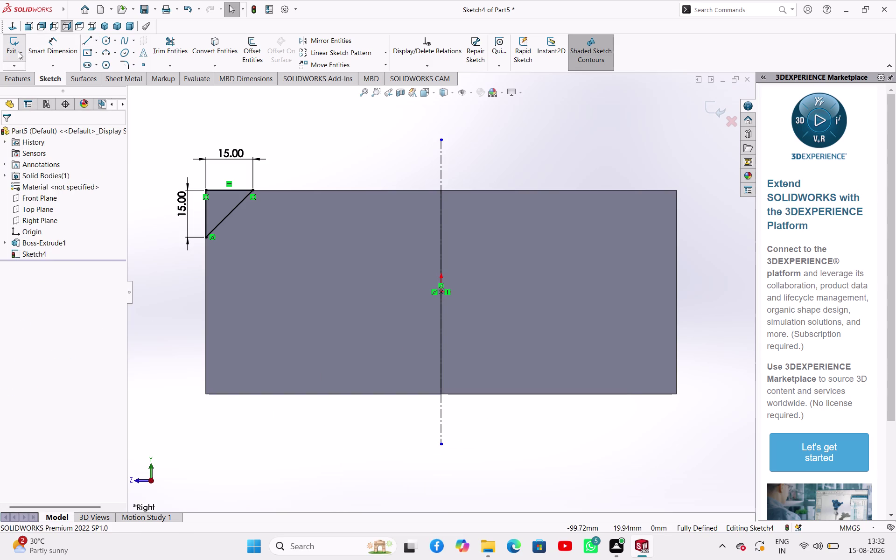
click(19, 50)
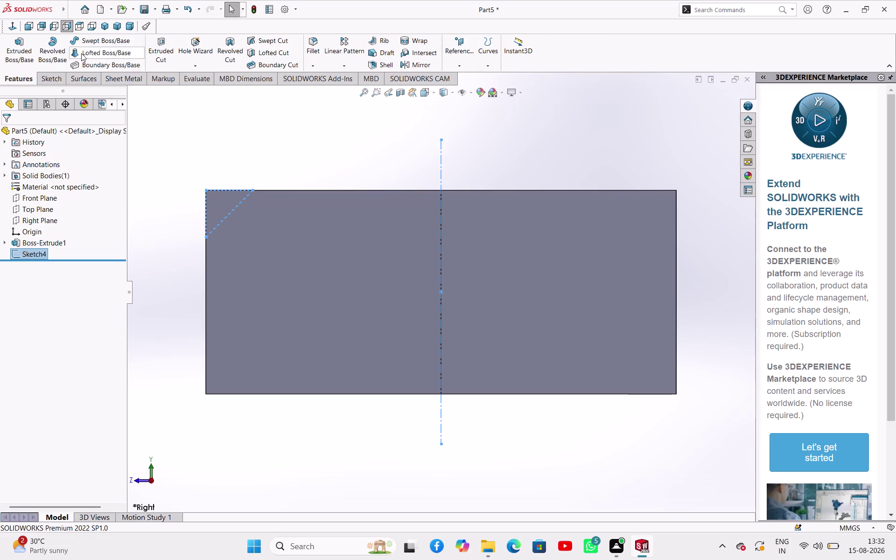
click(56, 47)
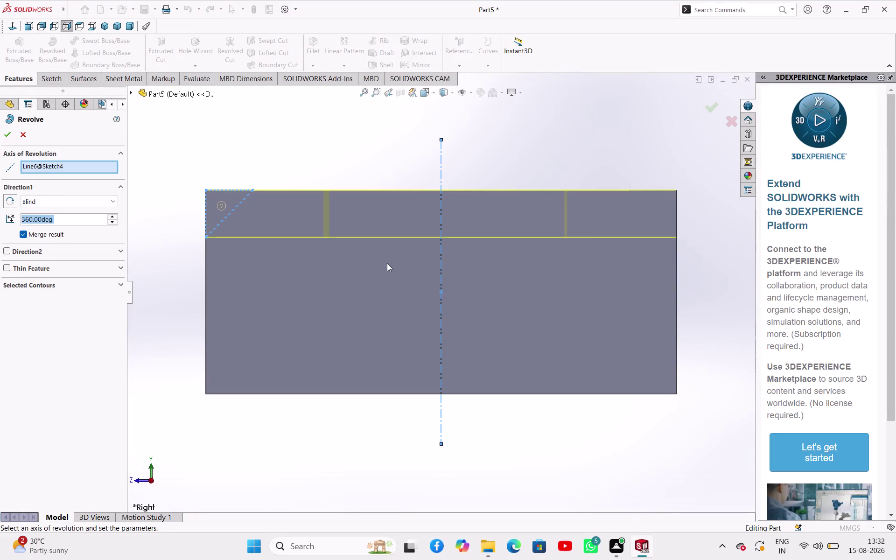
click(442, 159)
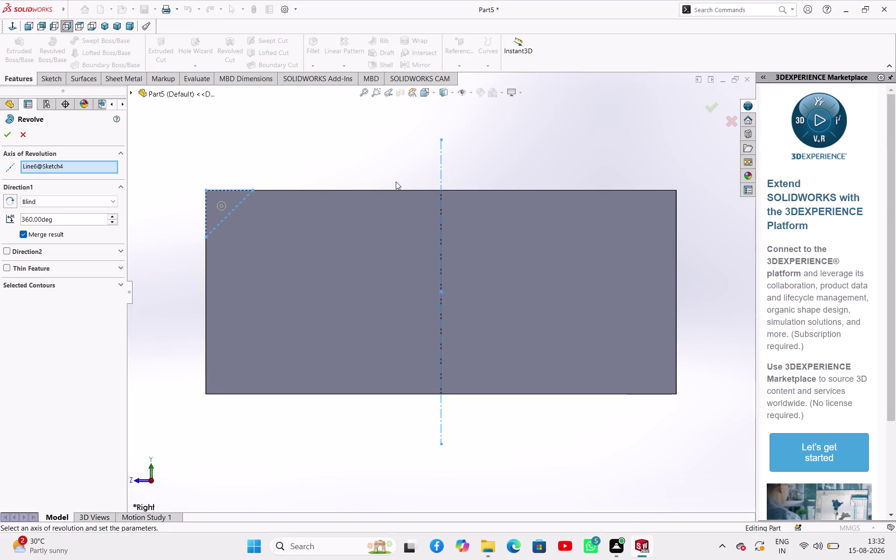
click(441, 168)
middle_drag(334, 146, 332, 184)
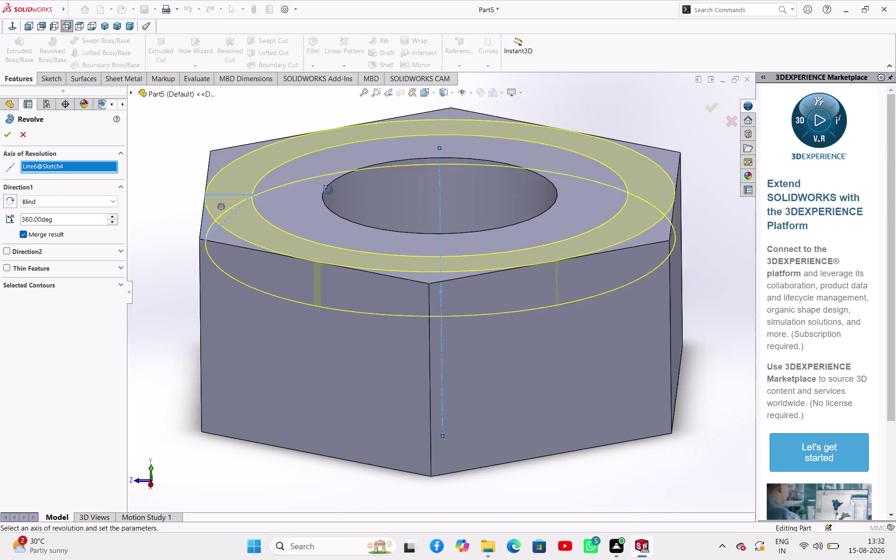
middle_drag(331, 184, 336, 188)
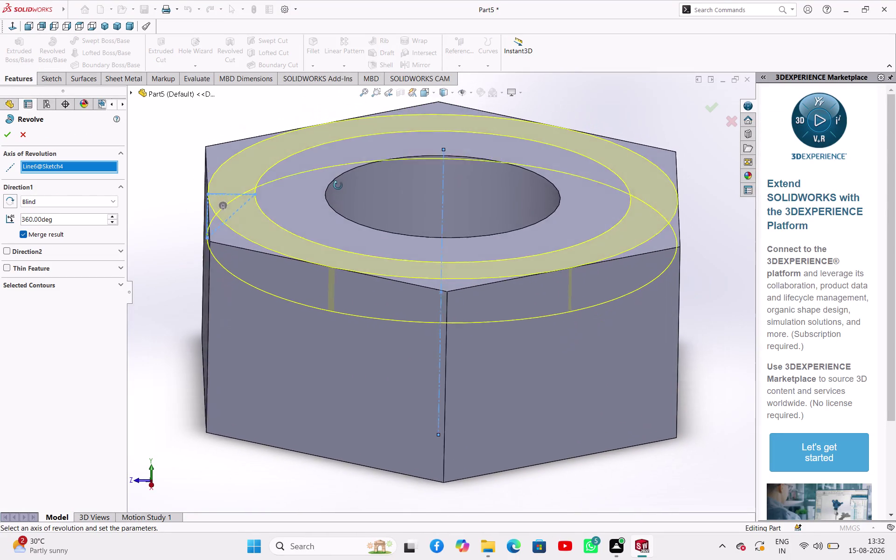
middle_drag(335, 188, 345, 176)
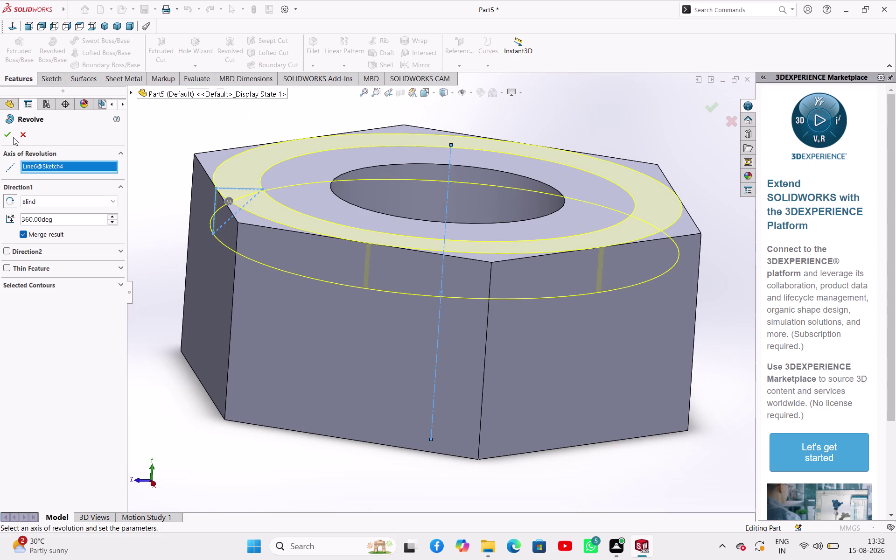
click(17, 137)
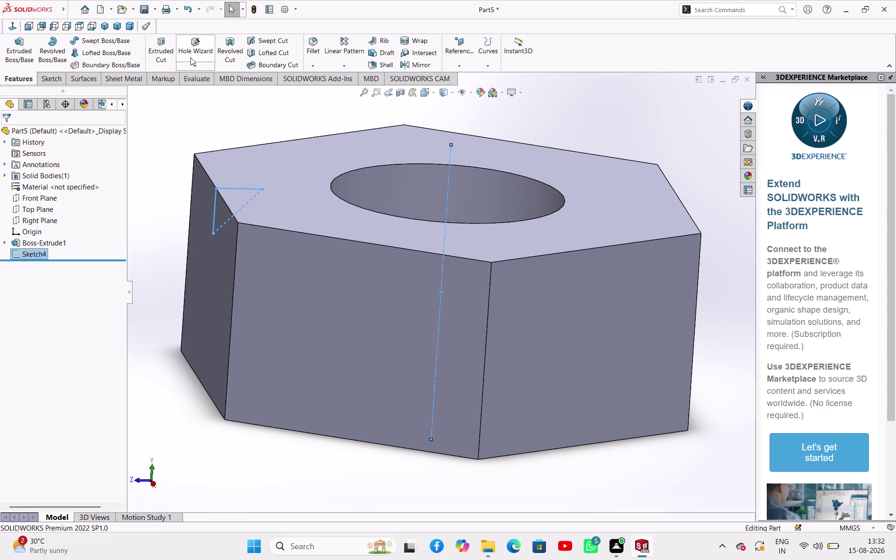
Cancel both an extruded cut and a revolved cut, then select Sketch4.
click(167, 47)
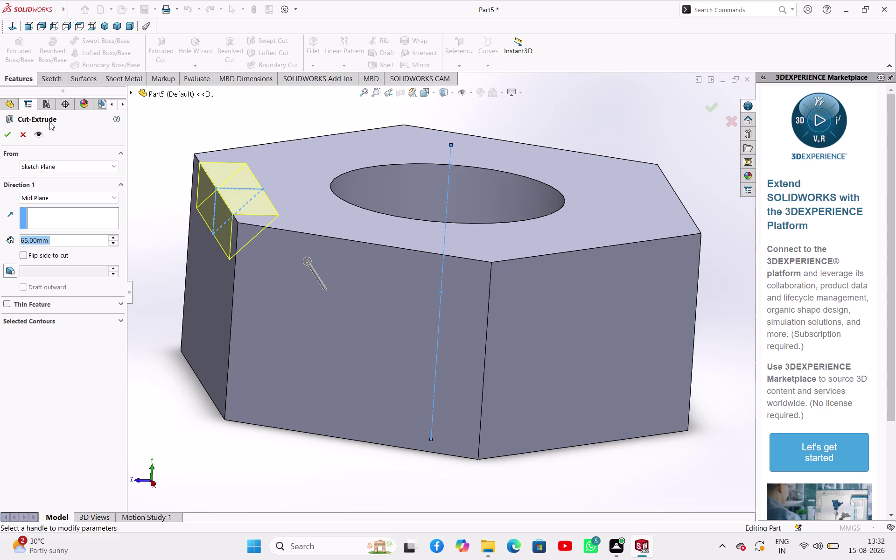
click(18, 139)
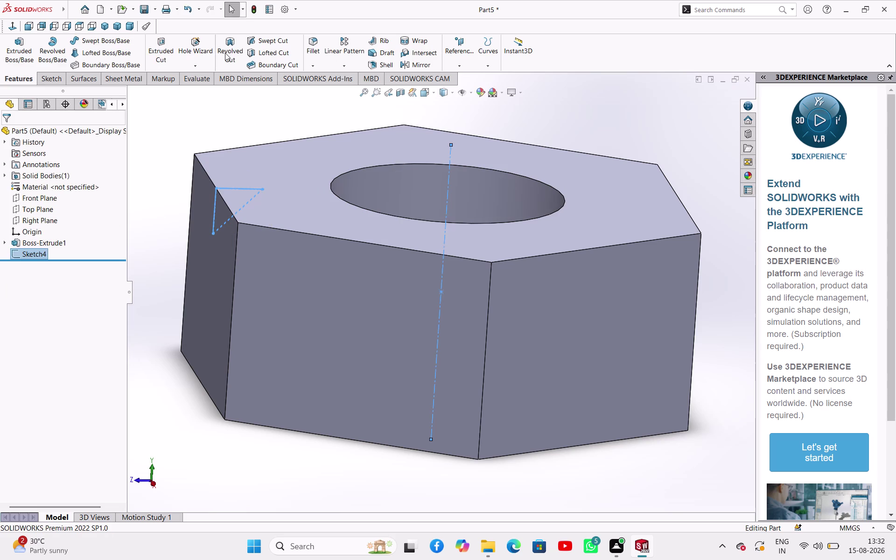
click(234, 52)
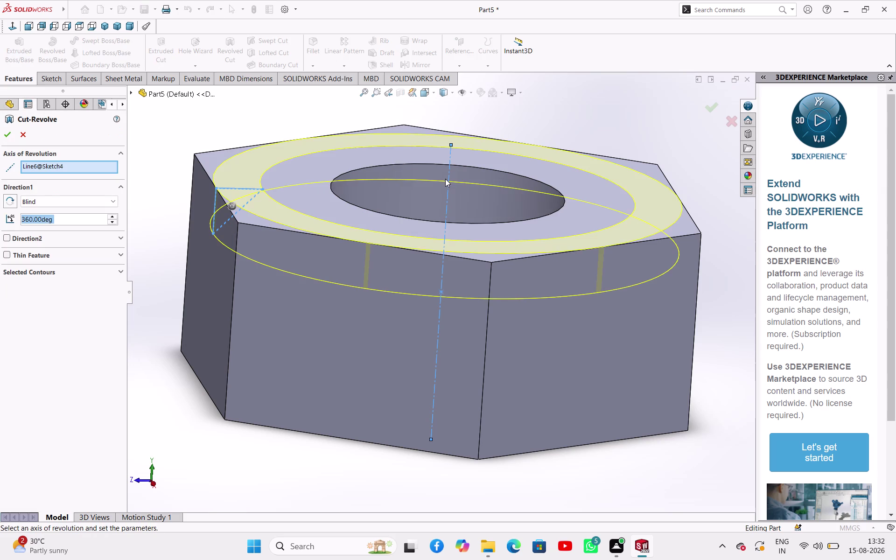
click(0, 134)
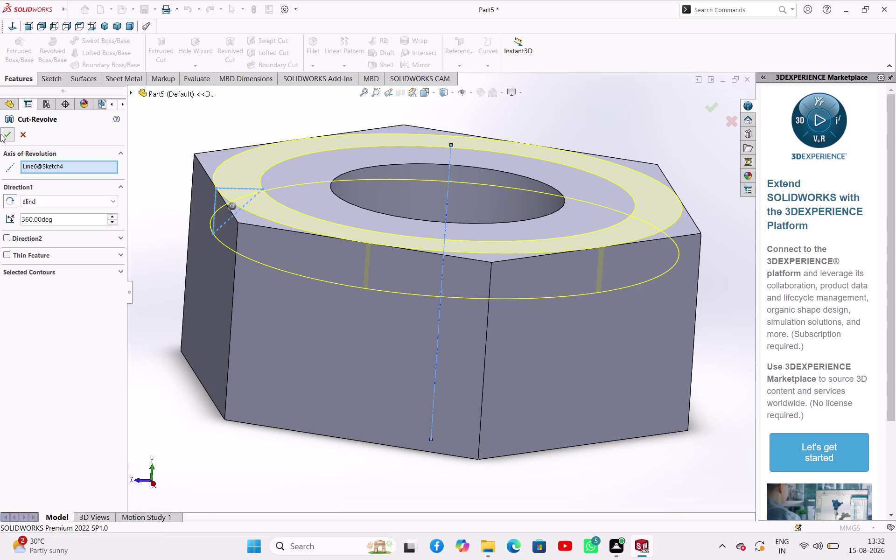
click(26, 134)
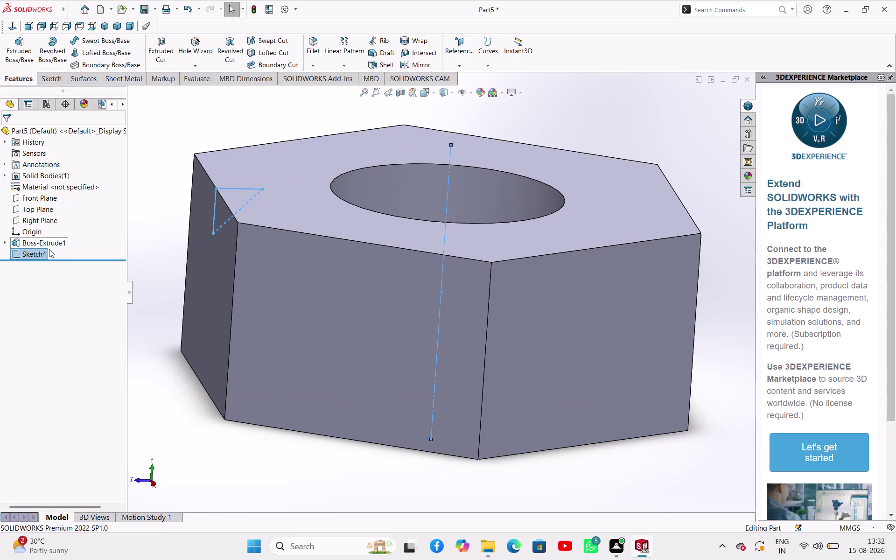
click(44, 250)
Edit Sketch4 and delete its three dimensioned chamfer triangle lines.
click(58, 224)
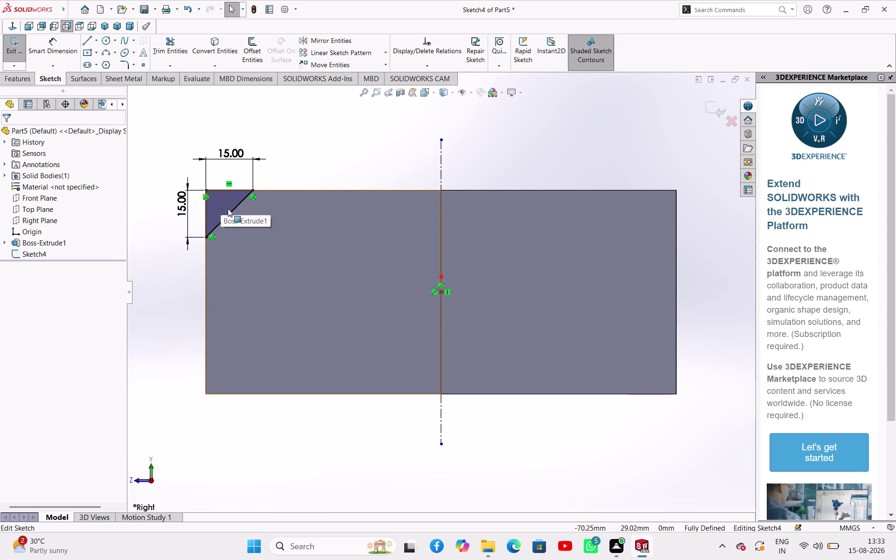
click(232, 214)
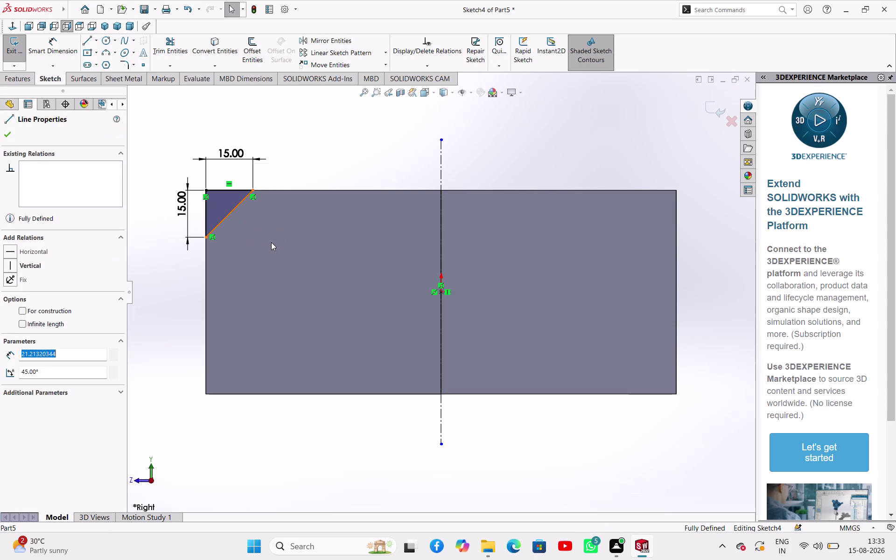
key(Delete)
click(234, 191)
key(Delete)
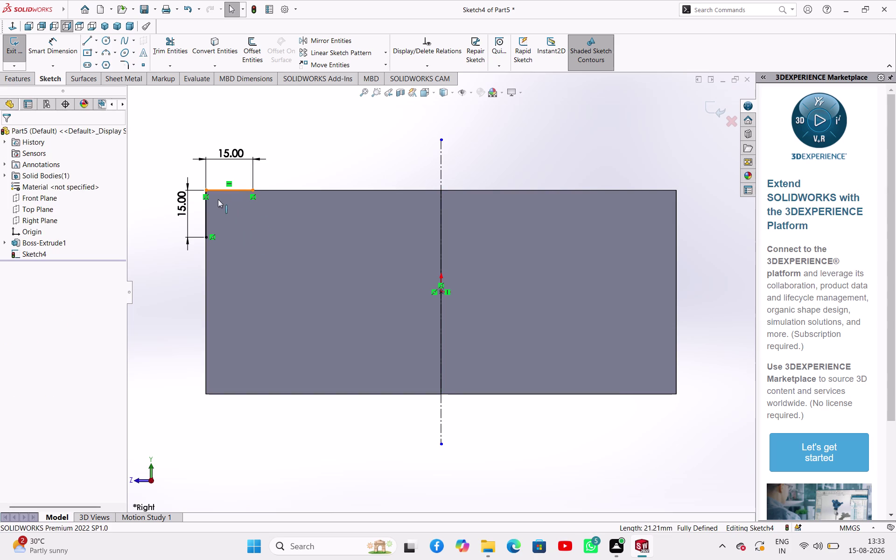
click(390, 270)
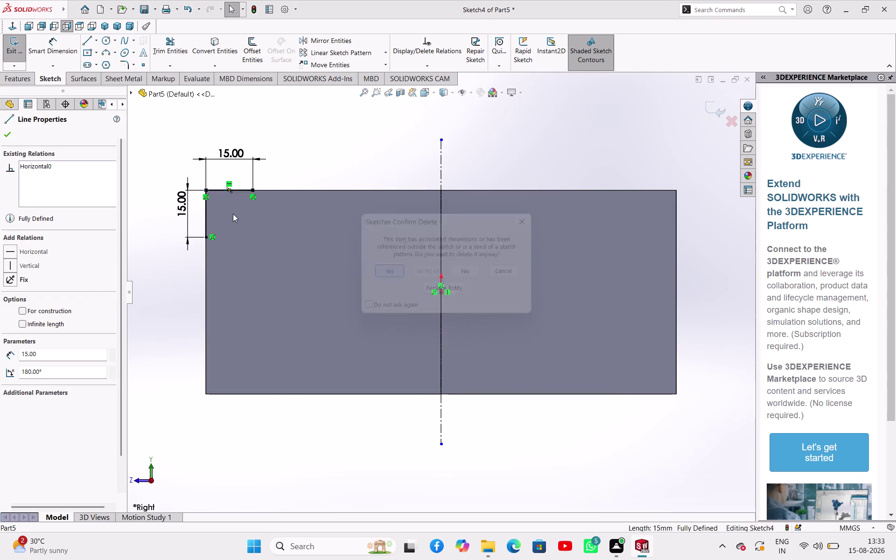
click(208, 210)
key(Delete)
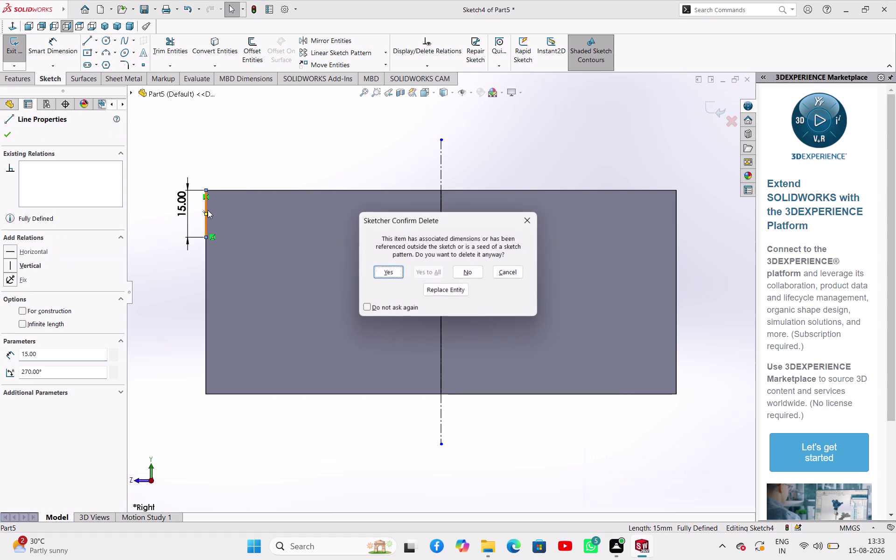
key(Return)
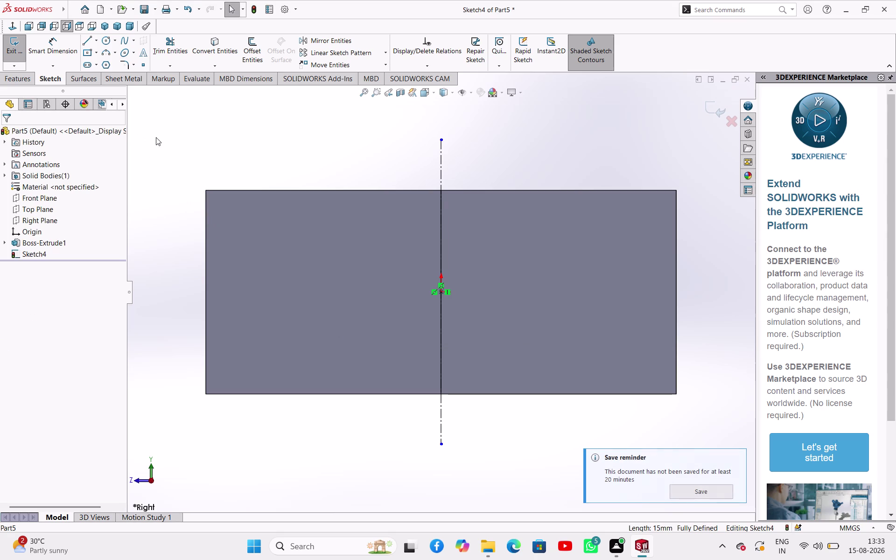
Draw an undimensioned triangle at the profile's top-left corner, then exit the sketch.
click(87, 37)
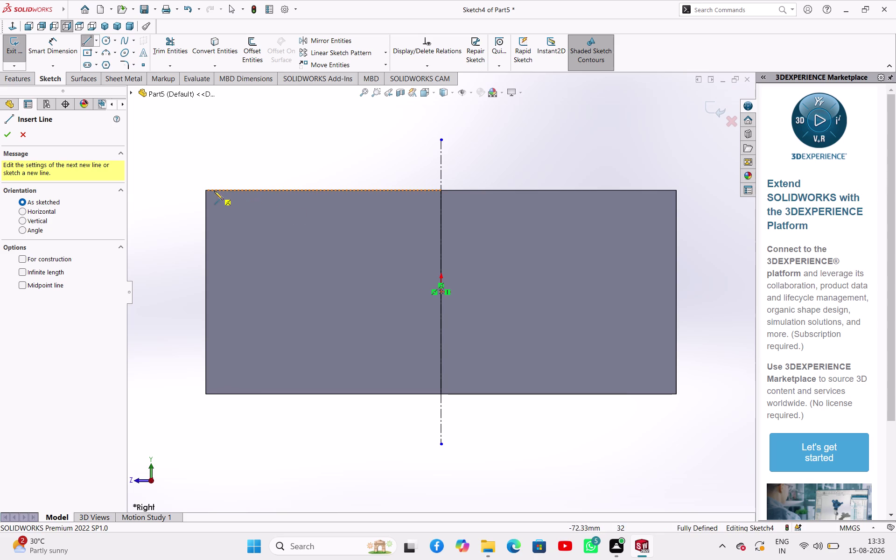
click(238, 191)
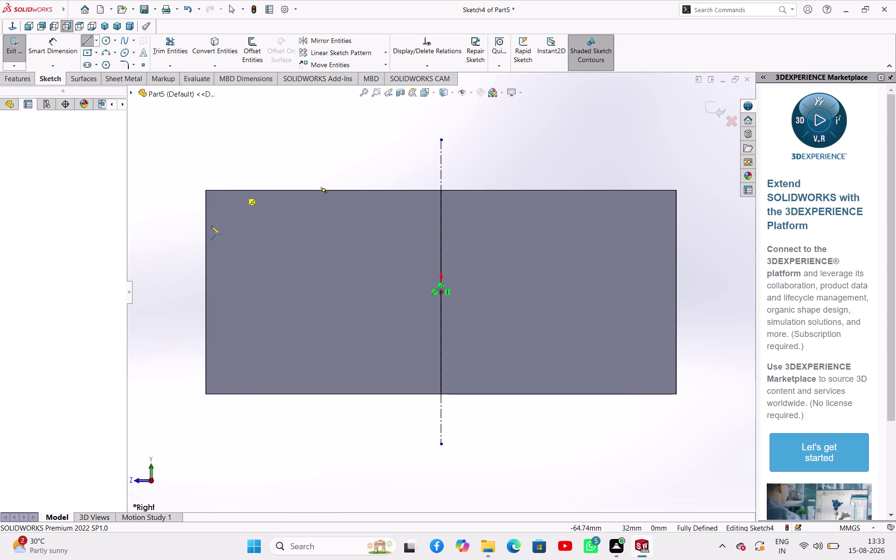
click(205, 234)
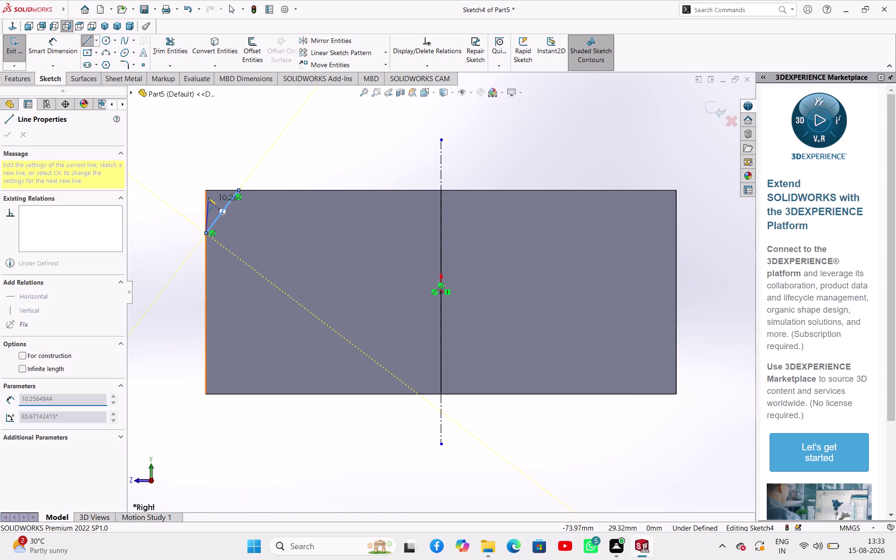
click(206, 192)
click(239, 190)
right_click(226, 153)
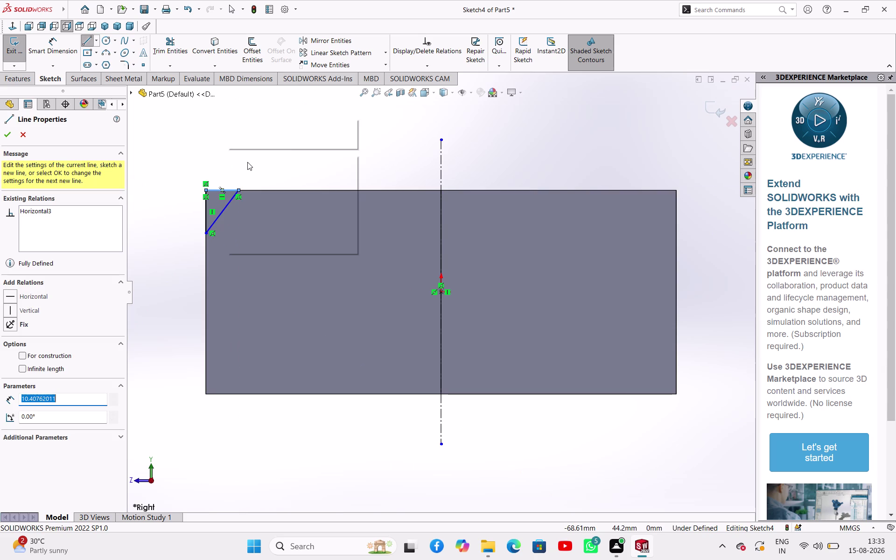
click(248, 162)
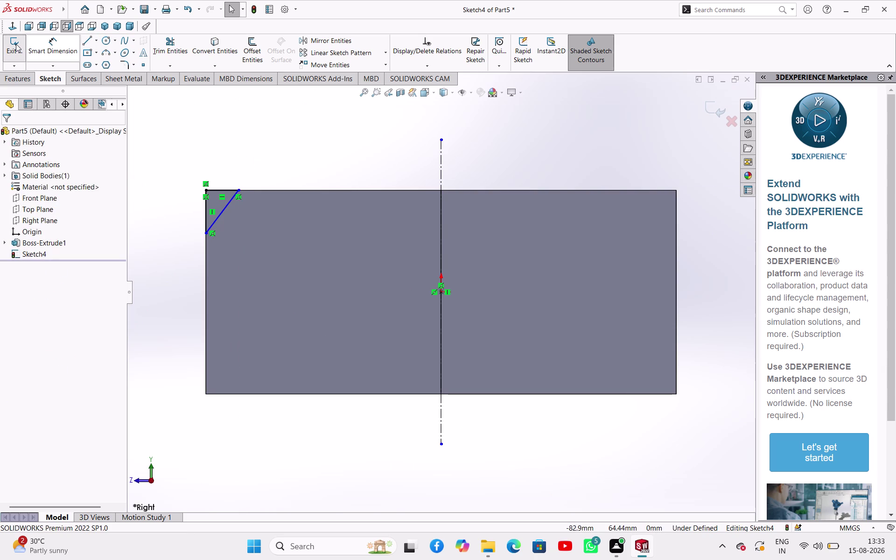
click(16, 44)
click(237, 51)
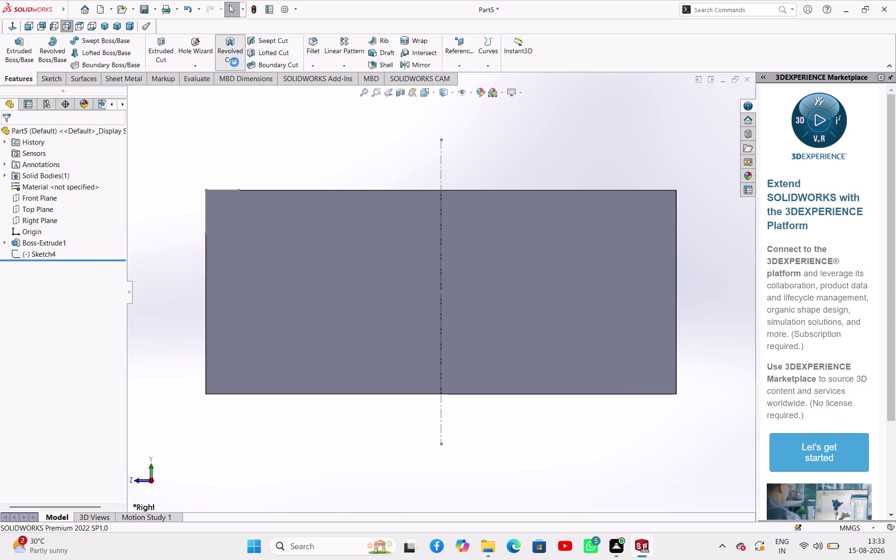
click(442, 163)
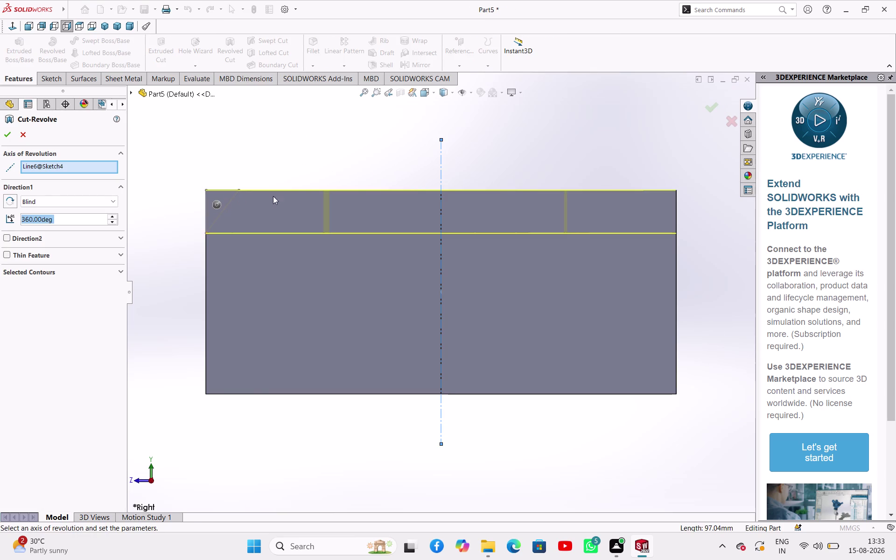
middle_drag(312, 136, 353, 227)
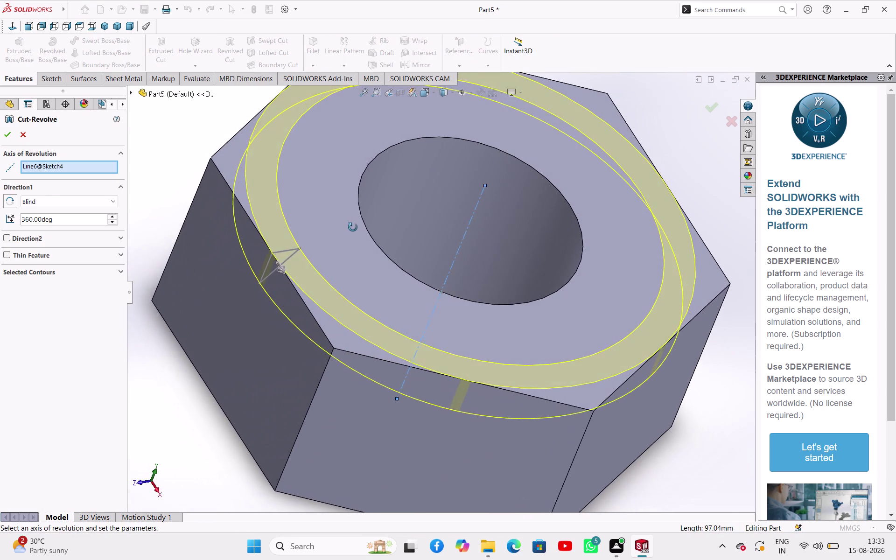
middle_drag(352, 227, 316, 210)
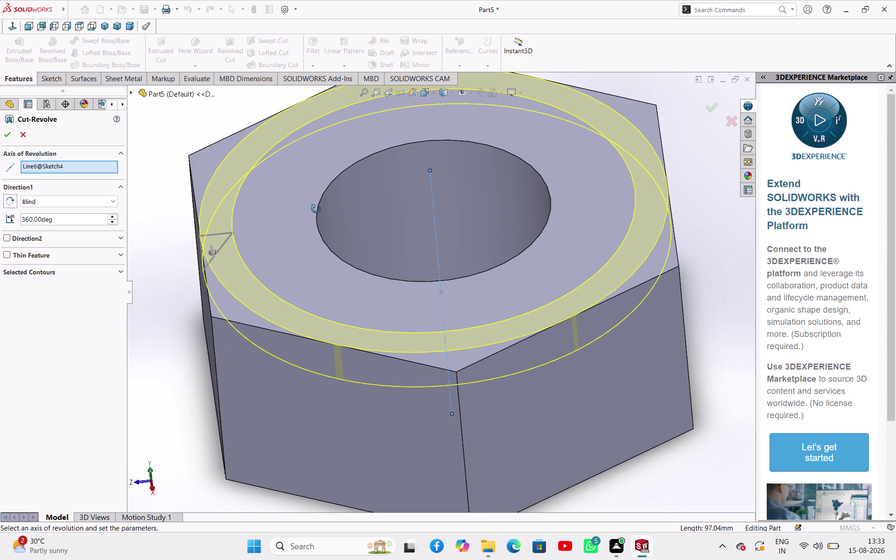
middle_drag(316, 209, 319, 199)
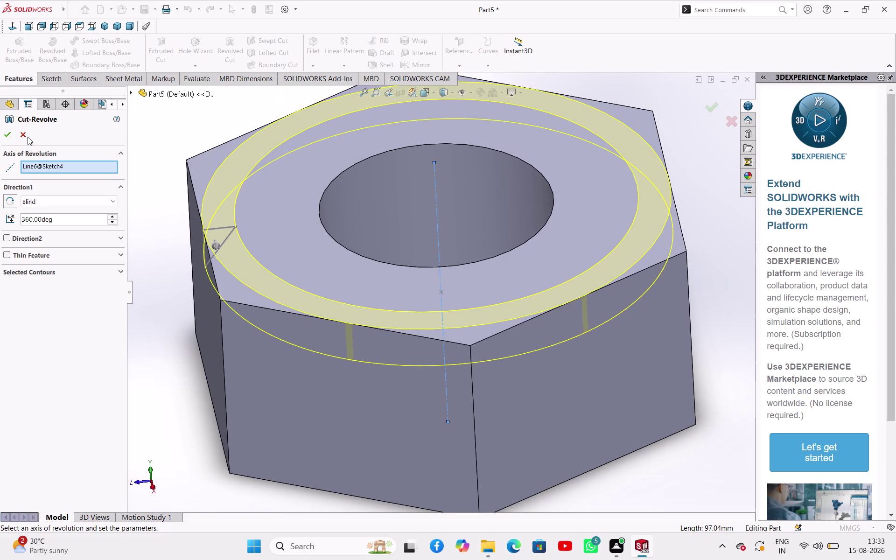
click(19, 137)
click(160, 115)
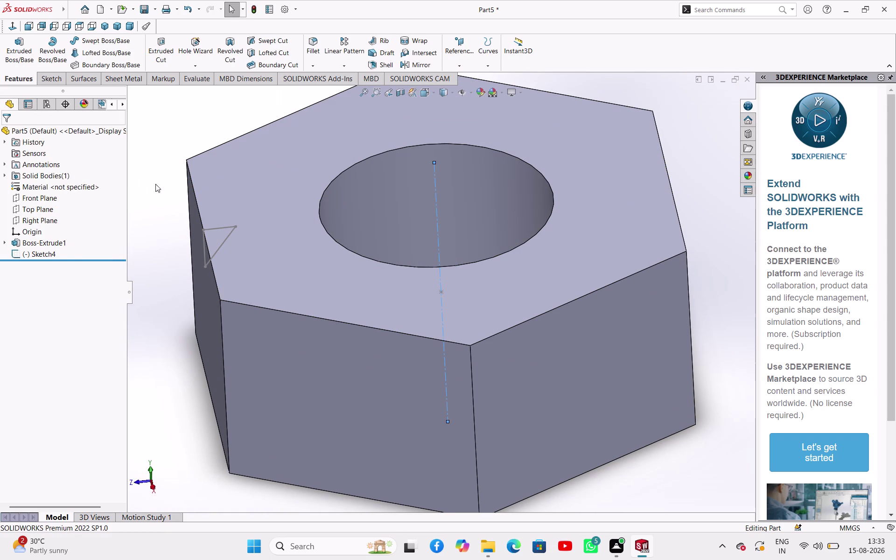
Reopen Sketch4 and box-select and delete the top-left triangle lines.
click(44, 256)
click(58, 229)
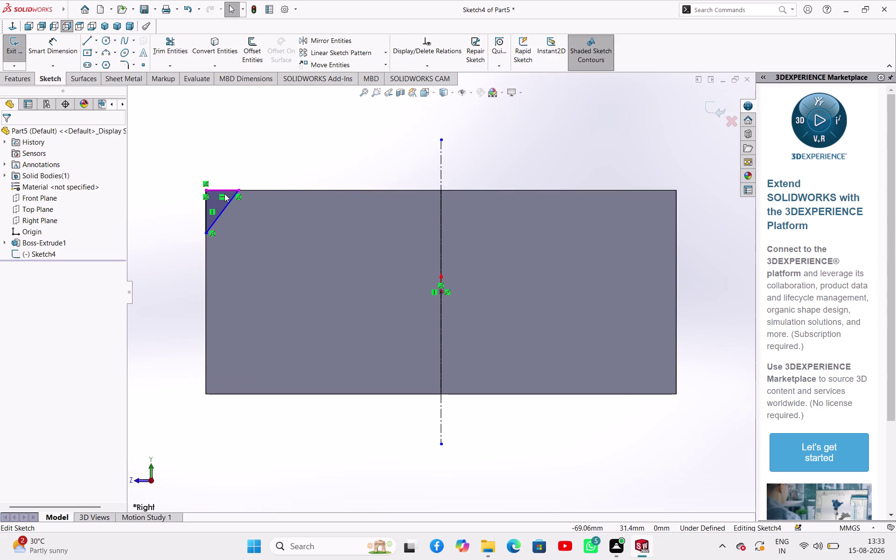
drag(199, 163, 288, 181)
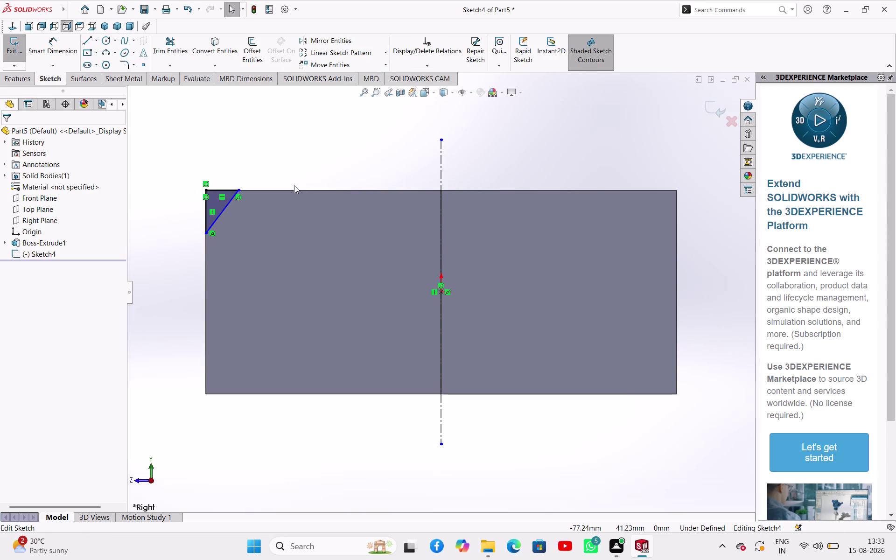
drag(288, 181, 135, 252)
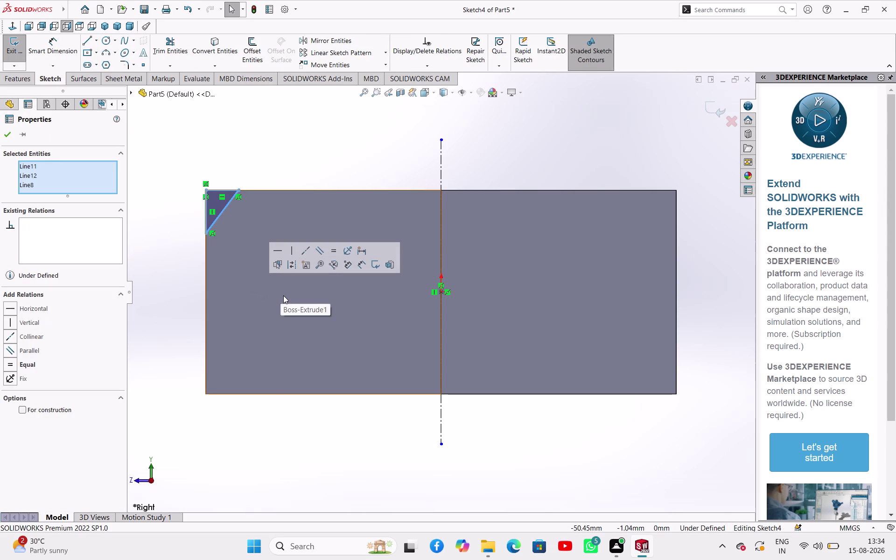
key(Delete)
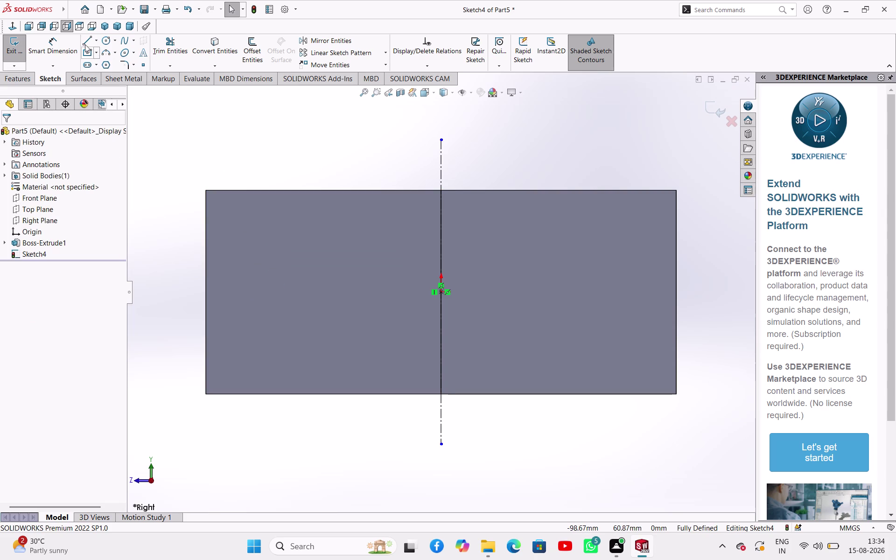
Draw a small triangle at the profile's top-right corner and exit the sketch.
click(85, 39)
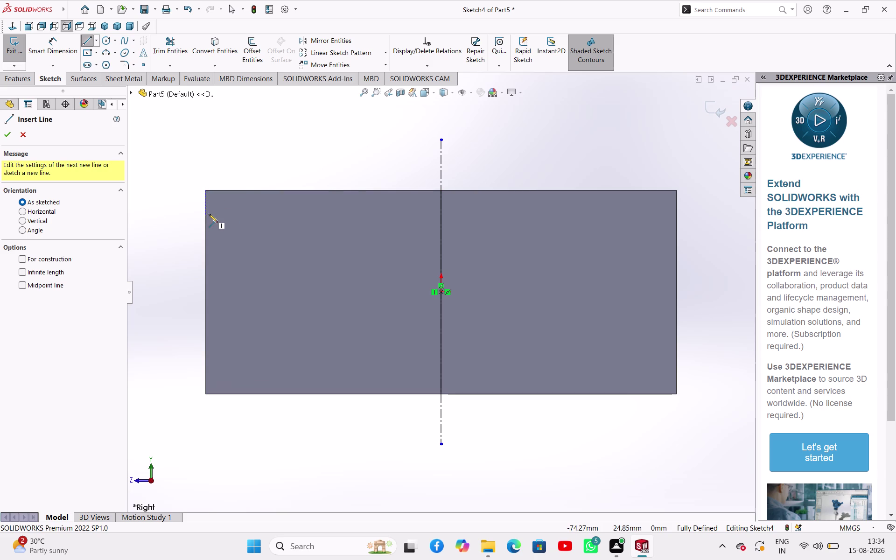
click(674, 191)
click(674, 238)
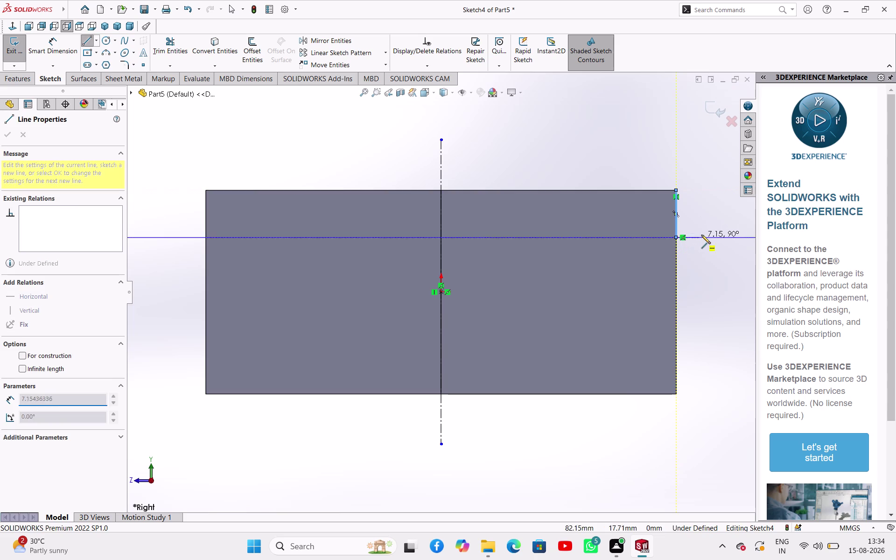
click(720, 239)
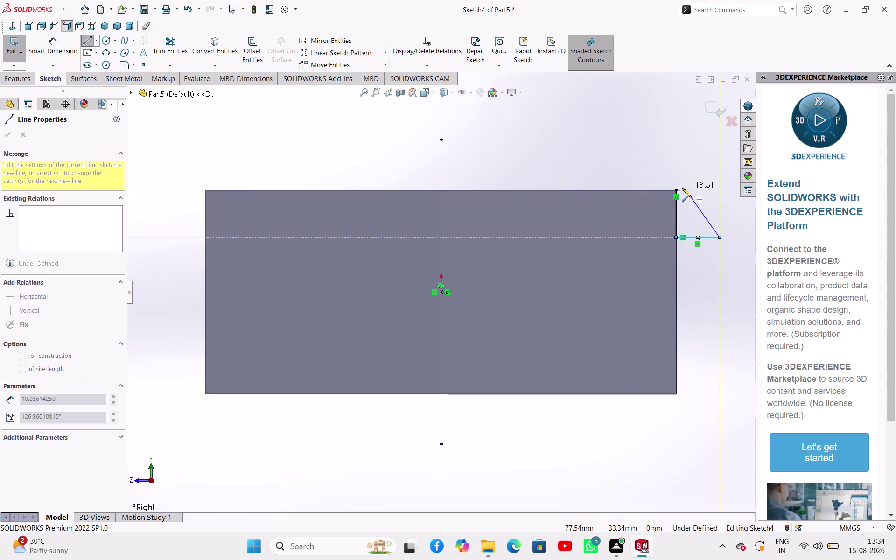
click(679, 190)
right_click(563, 158)
click(586, 165)
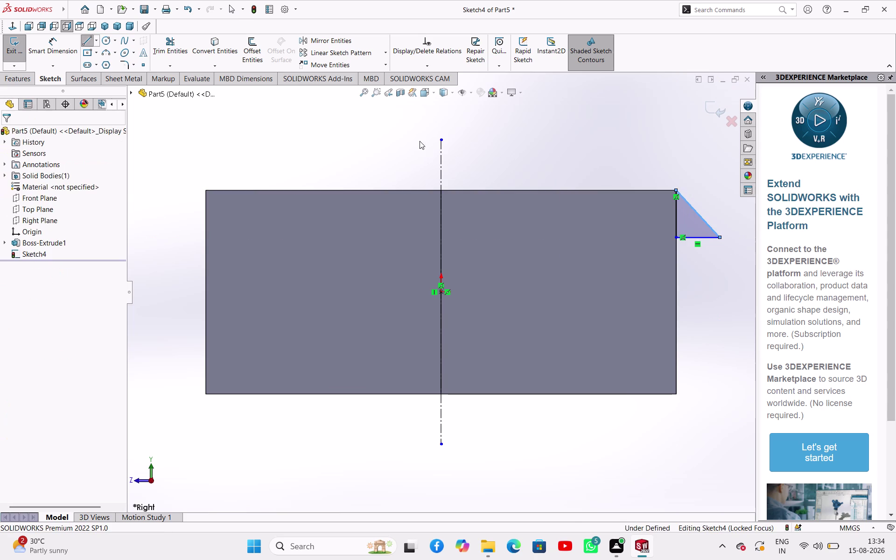
click(11, 51)
click(231, 45)
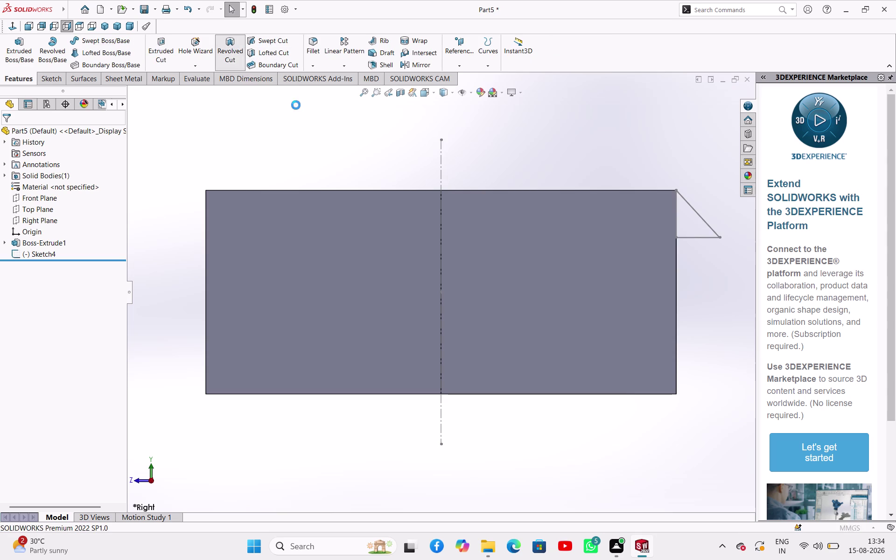
click(443, 156)
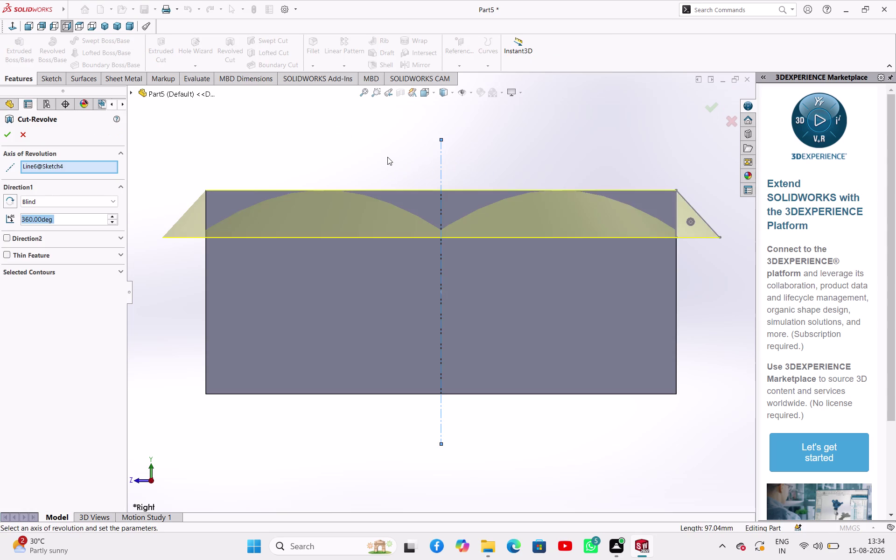
middle_drag(387, 157, 397, 194)
click(10, 129)
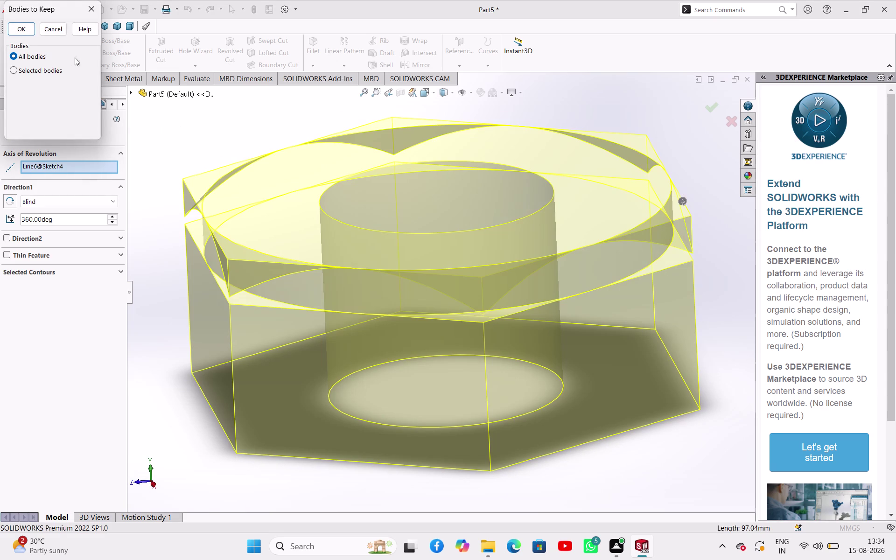
click(92, 7)
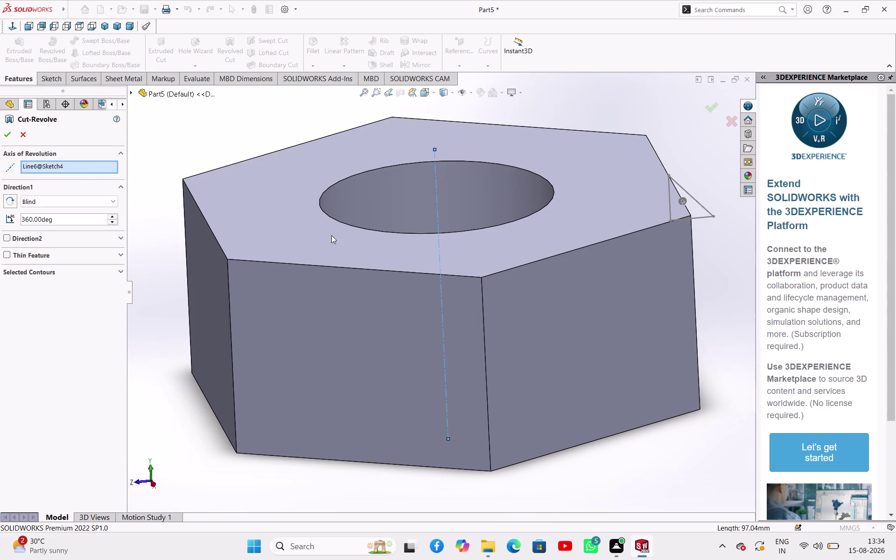
click(4, 138)
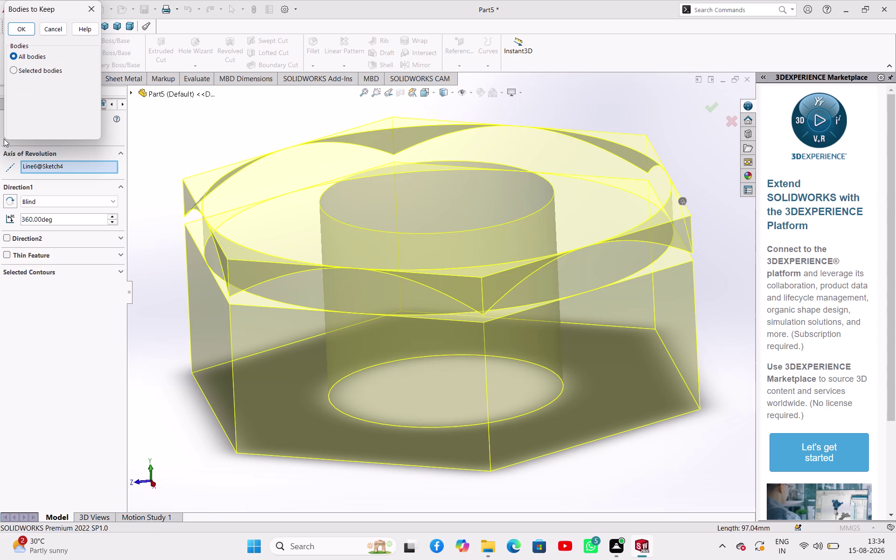
click(25, 31)
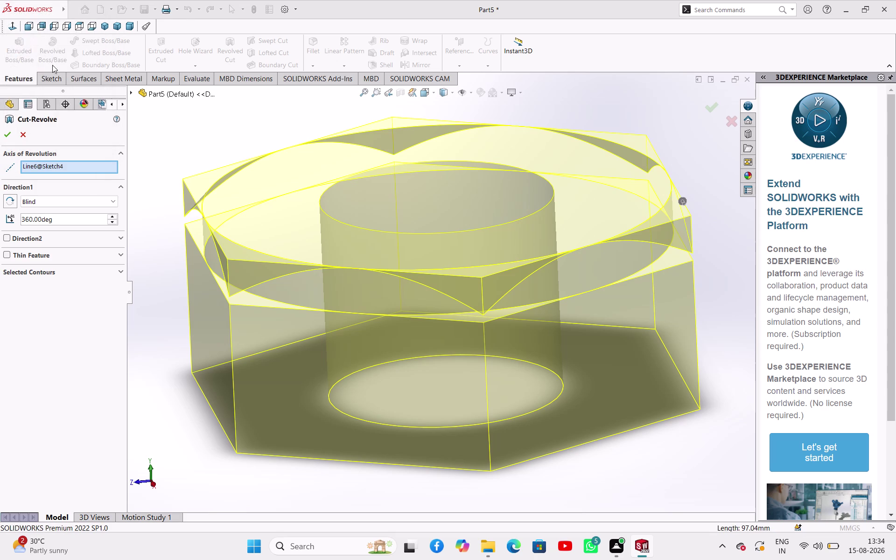
click(190, 151)
middle_drag(193, 151, 198, 130)
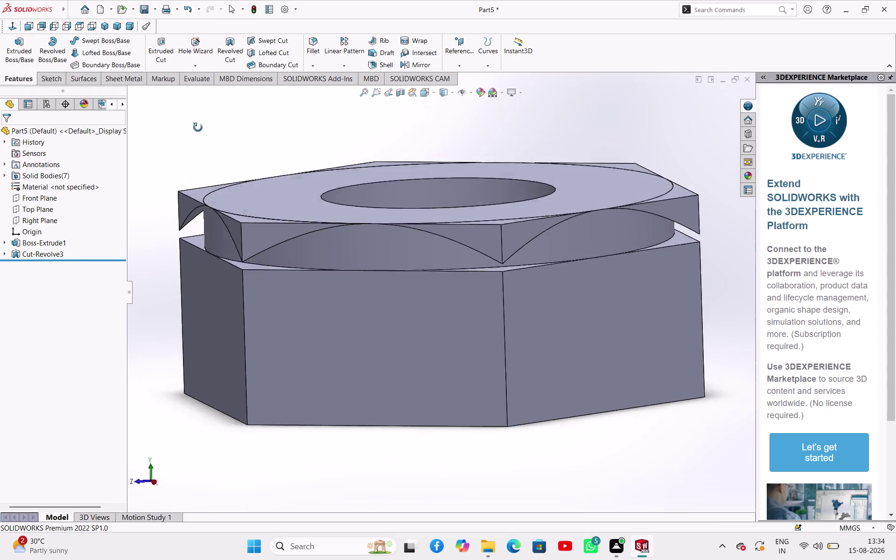
middle_drag(198, 130, 182, 139)
key(ctrl+z)
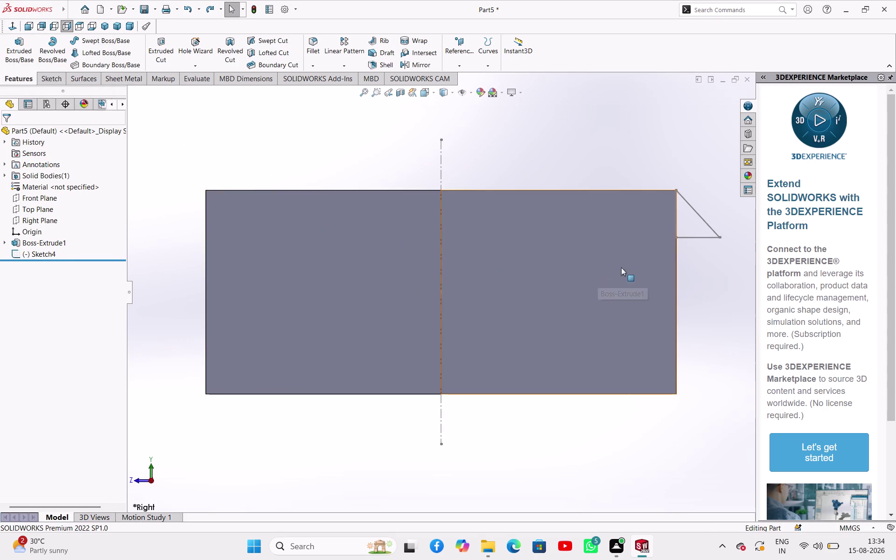
Edit Sketch4 and delete the outside triangle's lines.
click(703, 220)
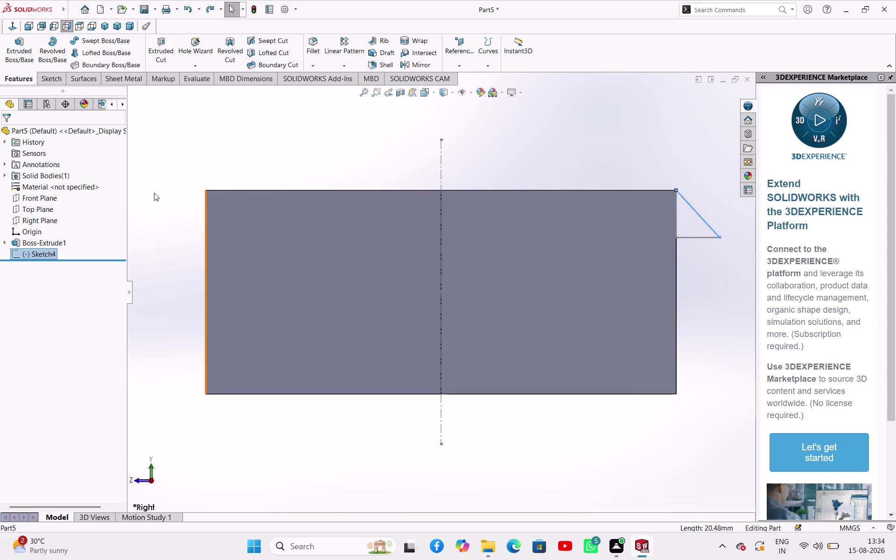
click(134, 219)
click(26, 250)
click(40, 224)
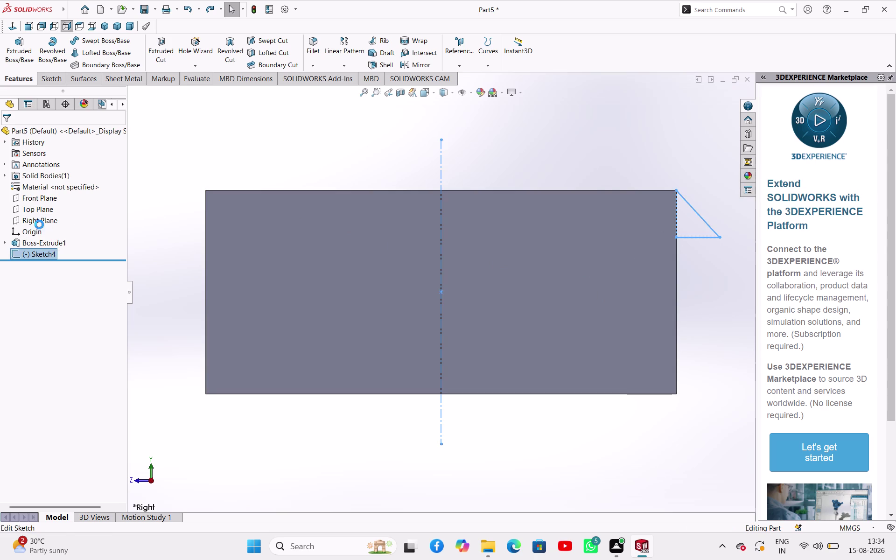
drag(662, 262, 666, 221)
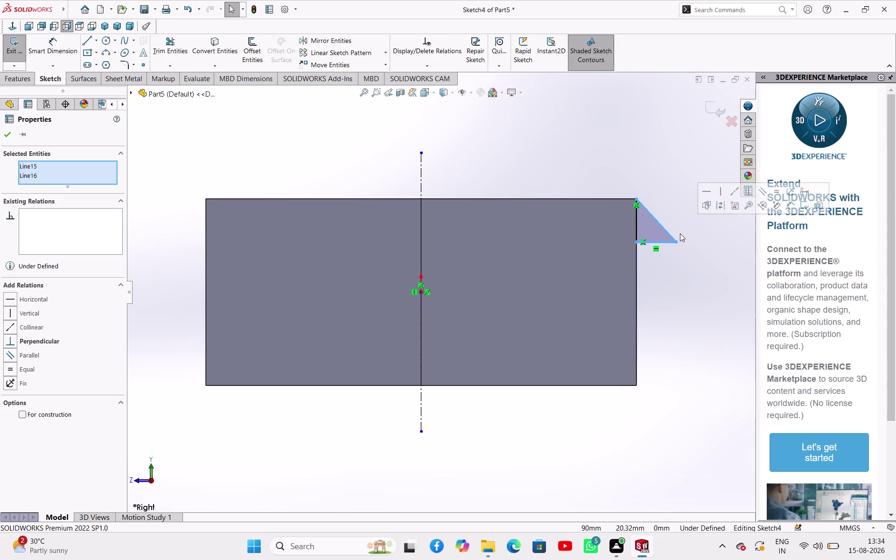
key(Delete)
Draw a diagonal chamfer line from the top edge to the right edge and exit the sketch.
click(83, 42)
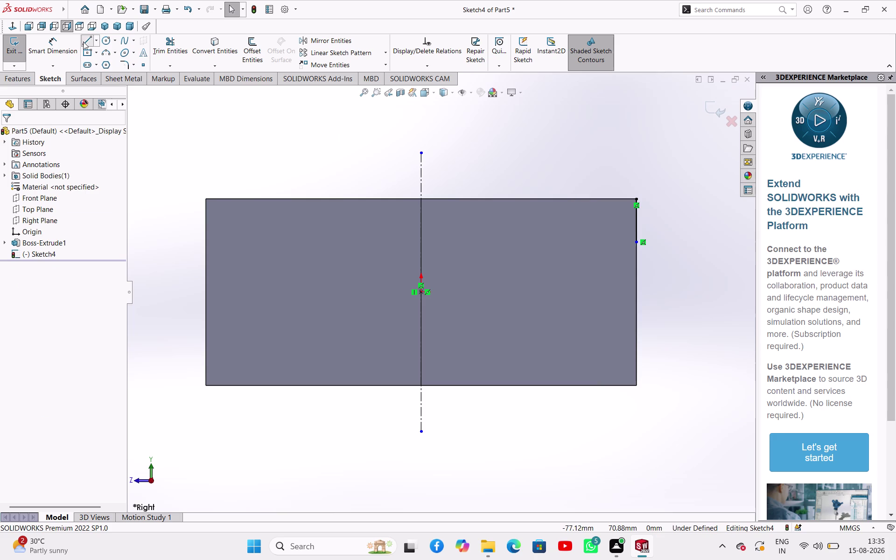
click(636, 199)
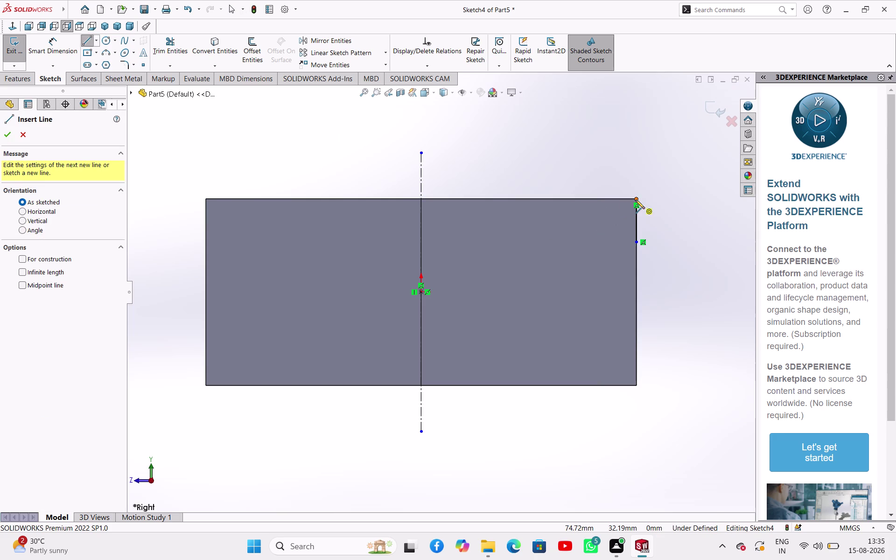
click(603, 200)
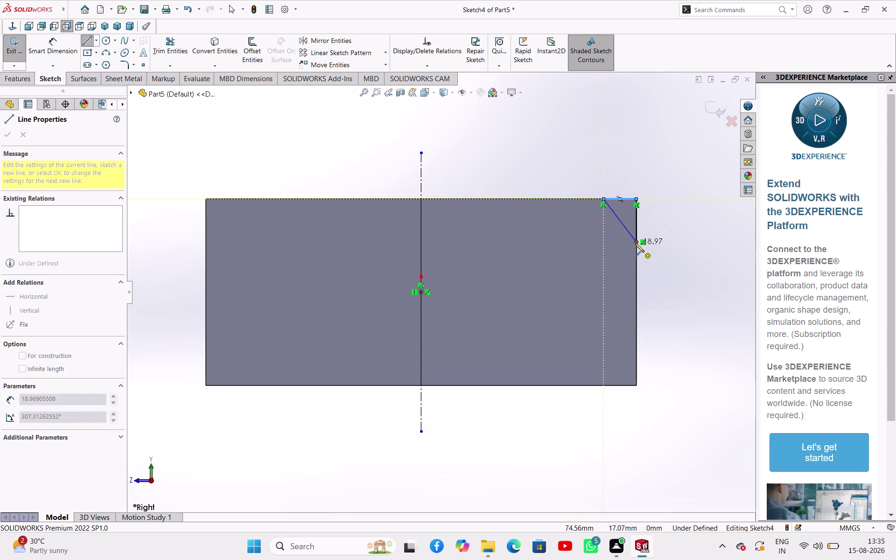
click(635, 244)
right_click(655, 260)
click(683, 269)
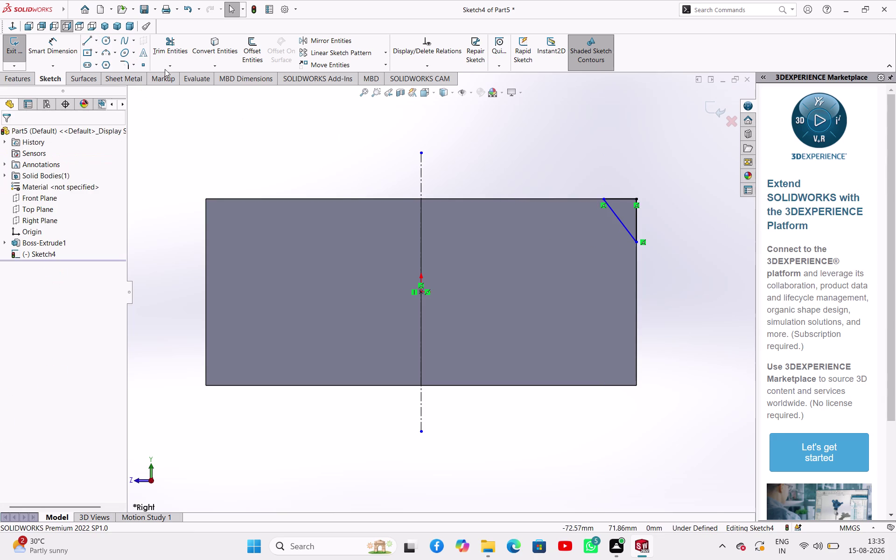
click(20, 52)
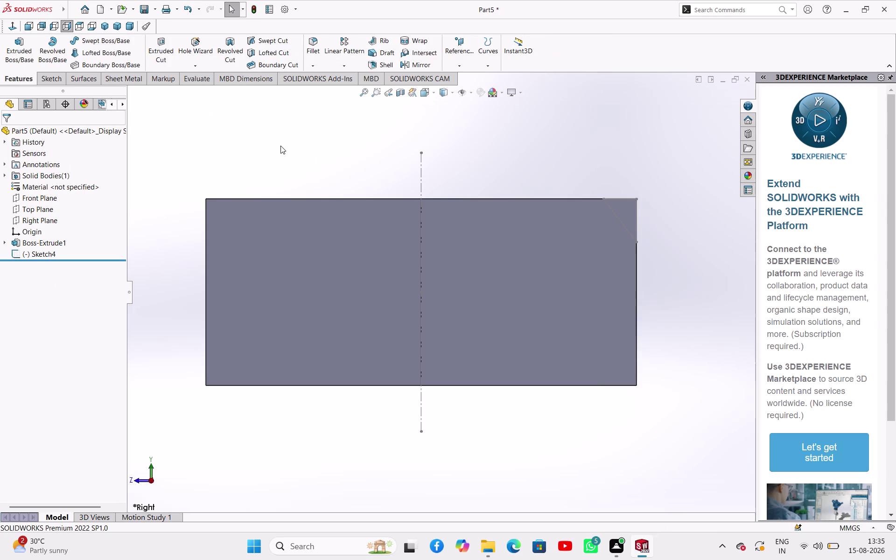
click(225, 53)
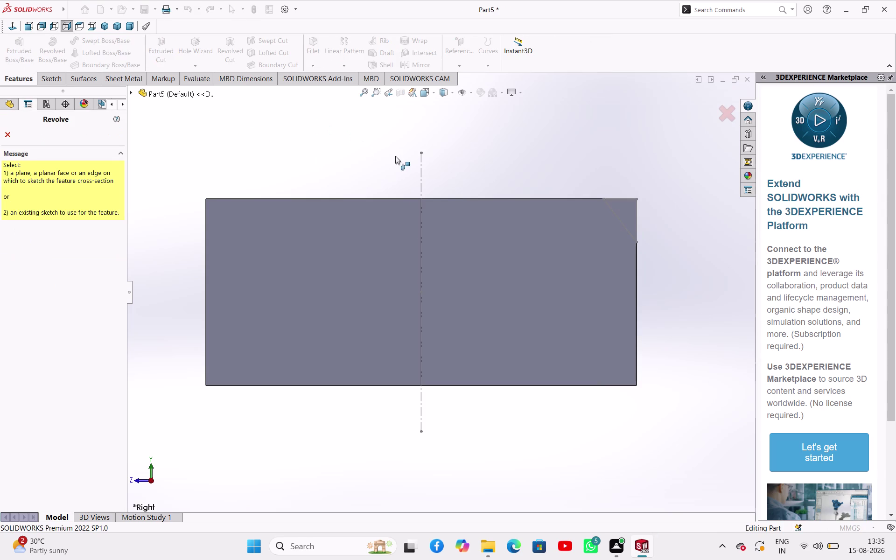
Attempt a revolved cut from the chamfer sketch, then cancel it after it fails.
click(421, 170)
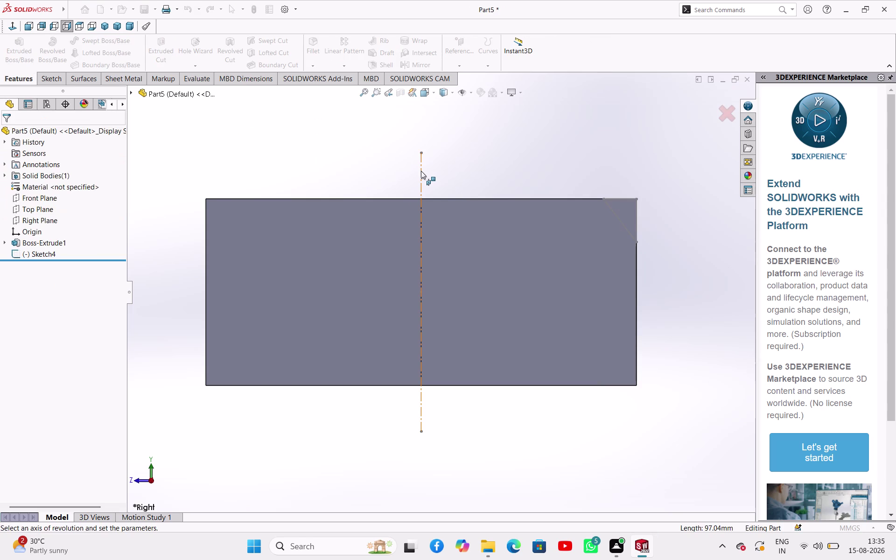
middle_drag(338, 152, 368, 201)
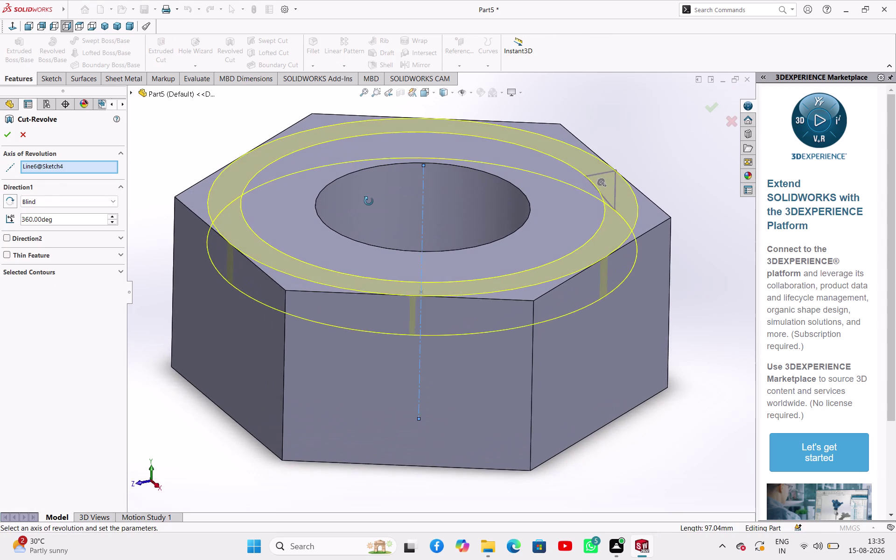
middle_drag(368, 201, 337, 192)
click(12, 139)
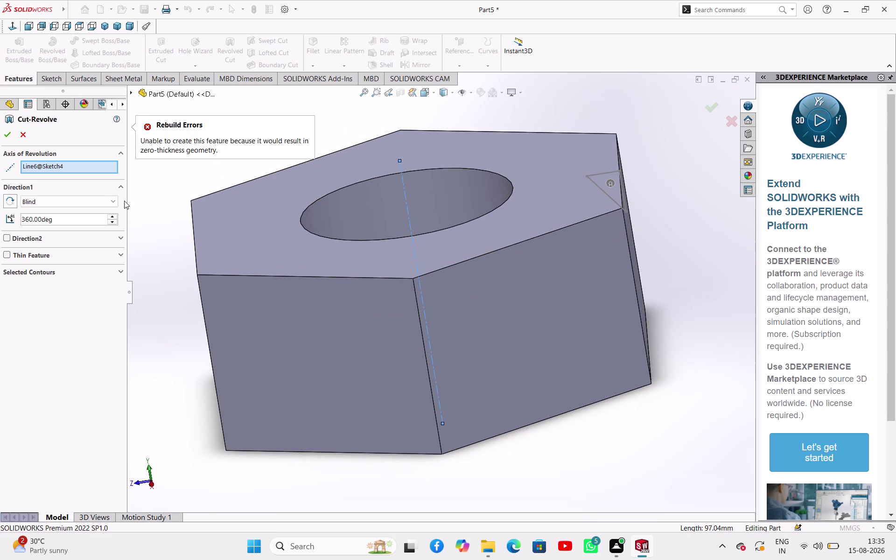
click(22, 137)
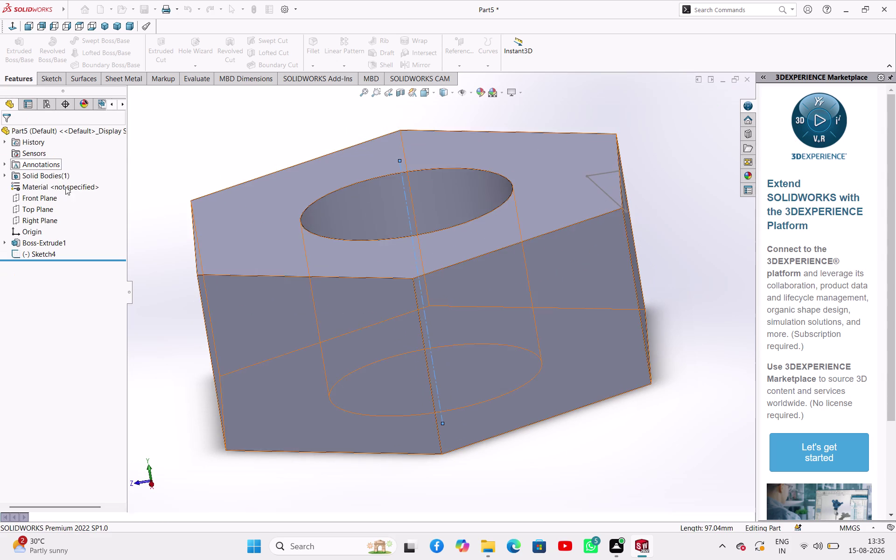
Delete Sketch4, confirming with Yes.
click(176, 149)
click(597, 176)
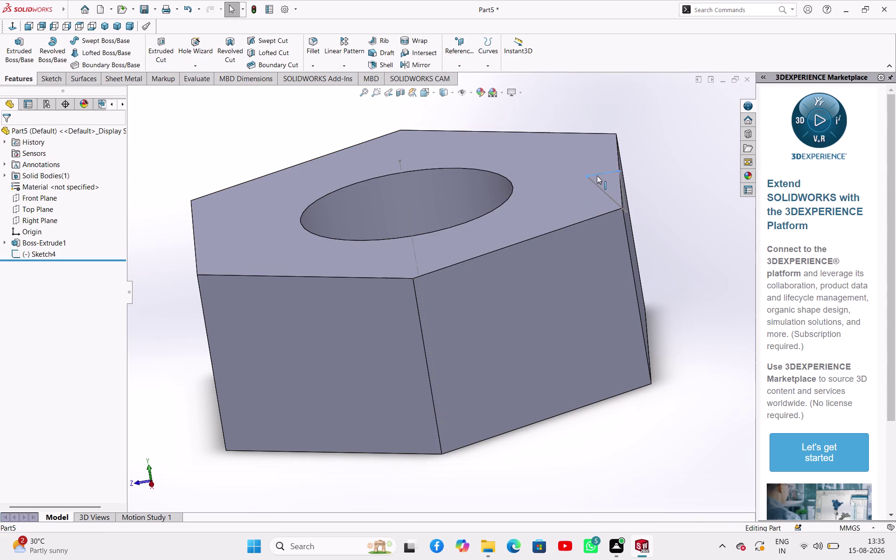
key(Delete)
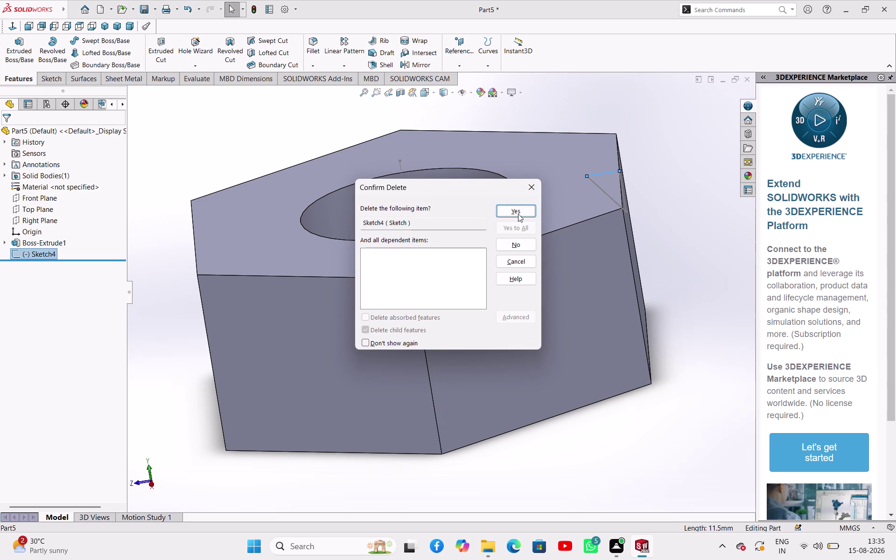
click(517, 214)
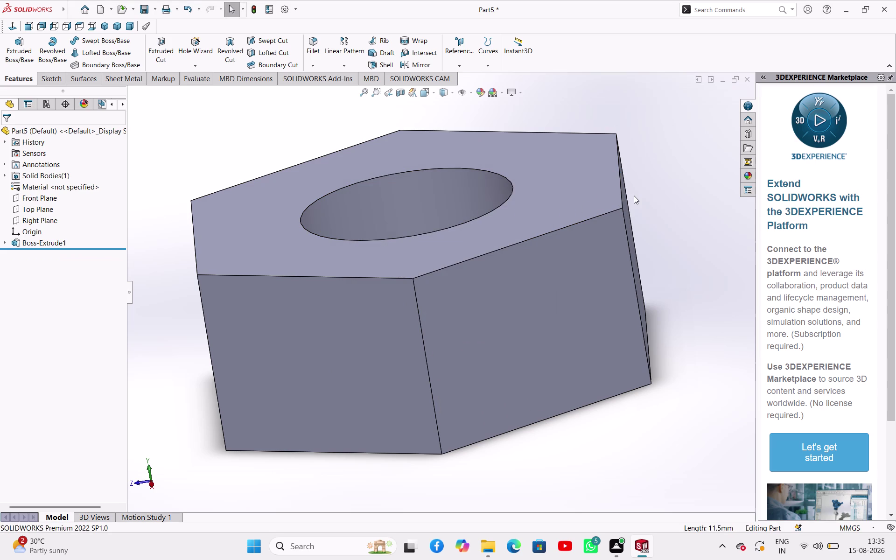